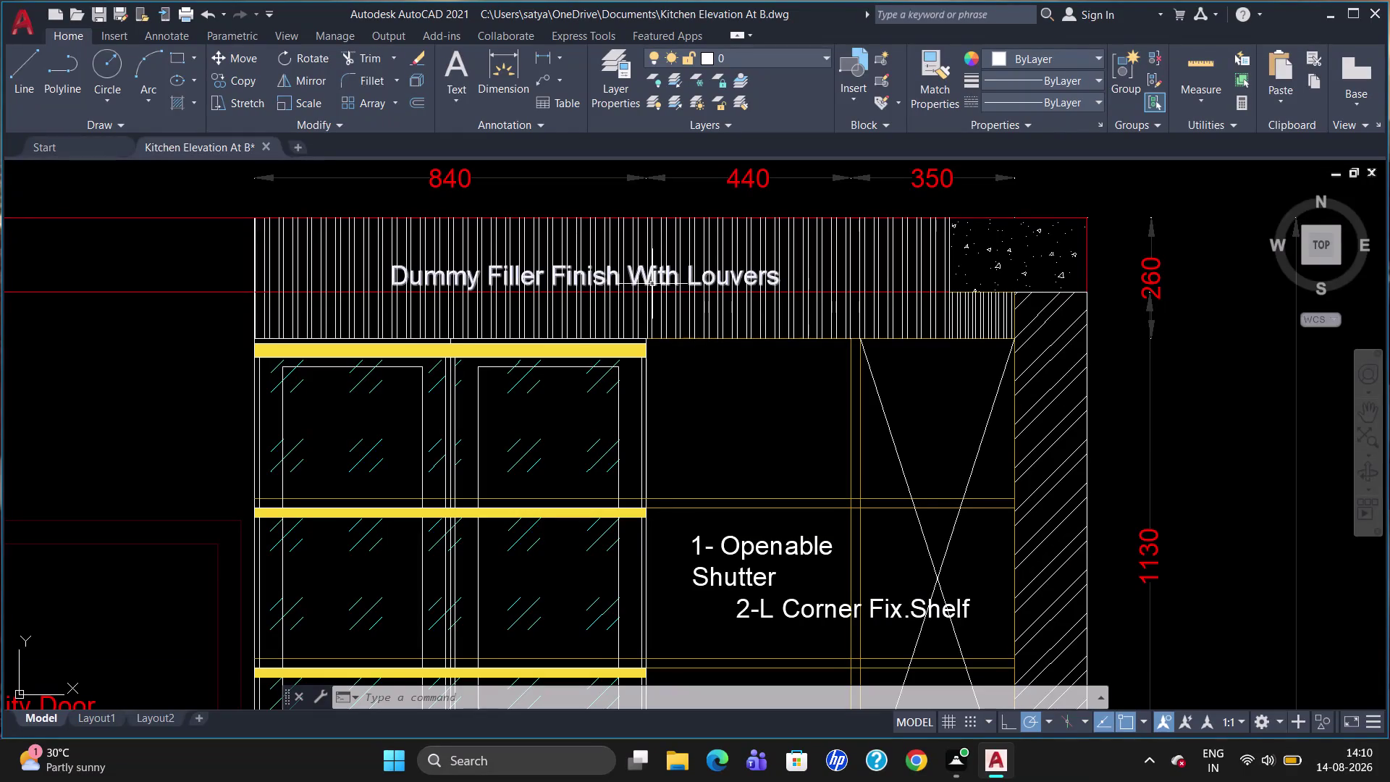
Open Properties for the 'Dummy Filler Finish With Louvers' label and enable its background mask.
click(651, 281)
right_click(650, 282)
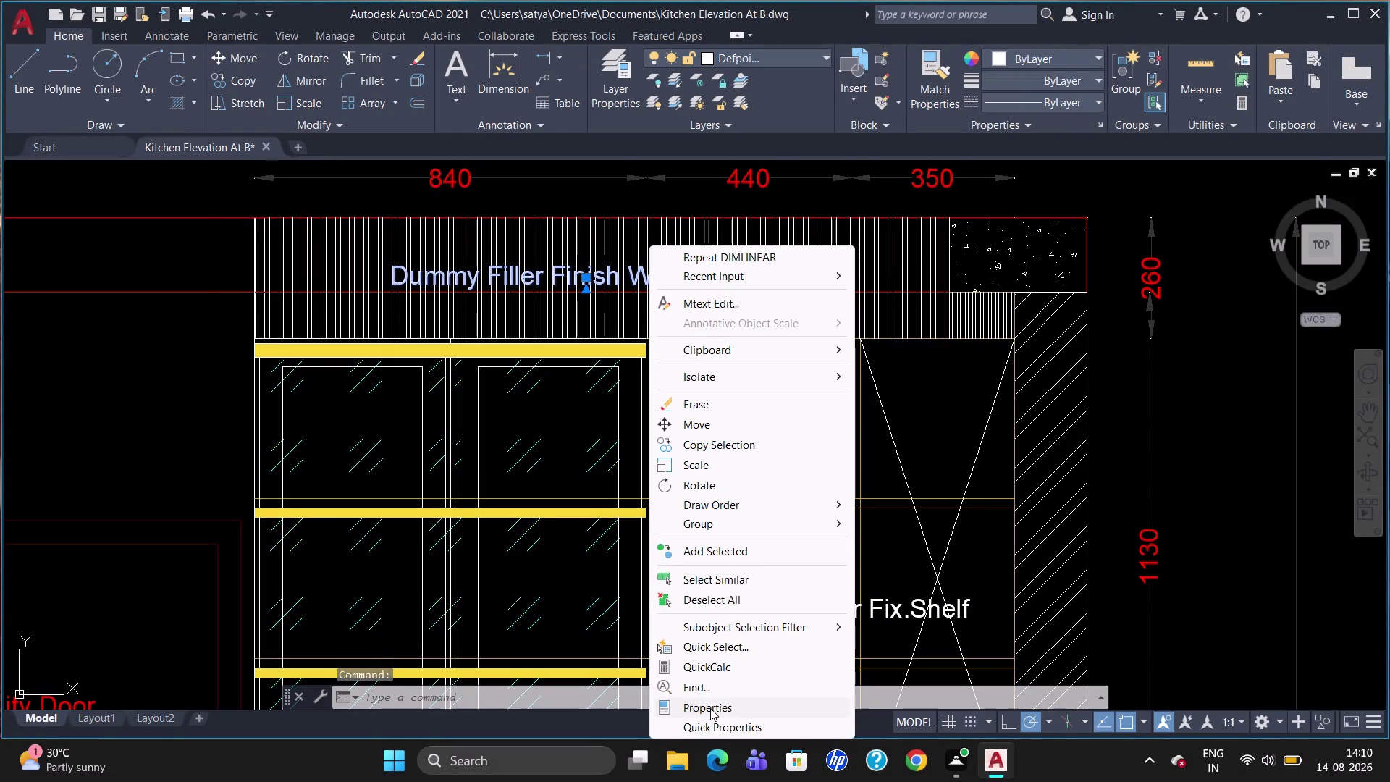
click(710, 708)
scroll(down, 3)
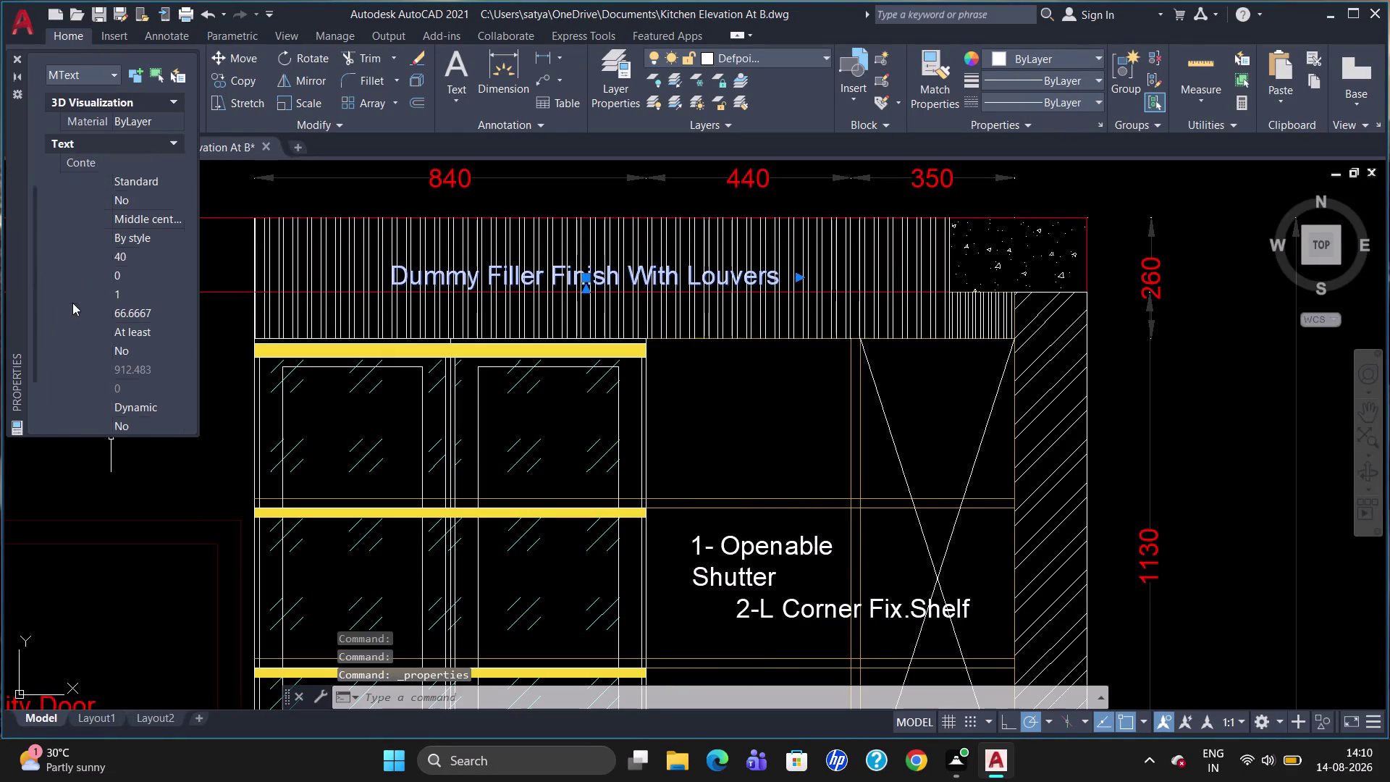
scroll(down, 3)
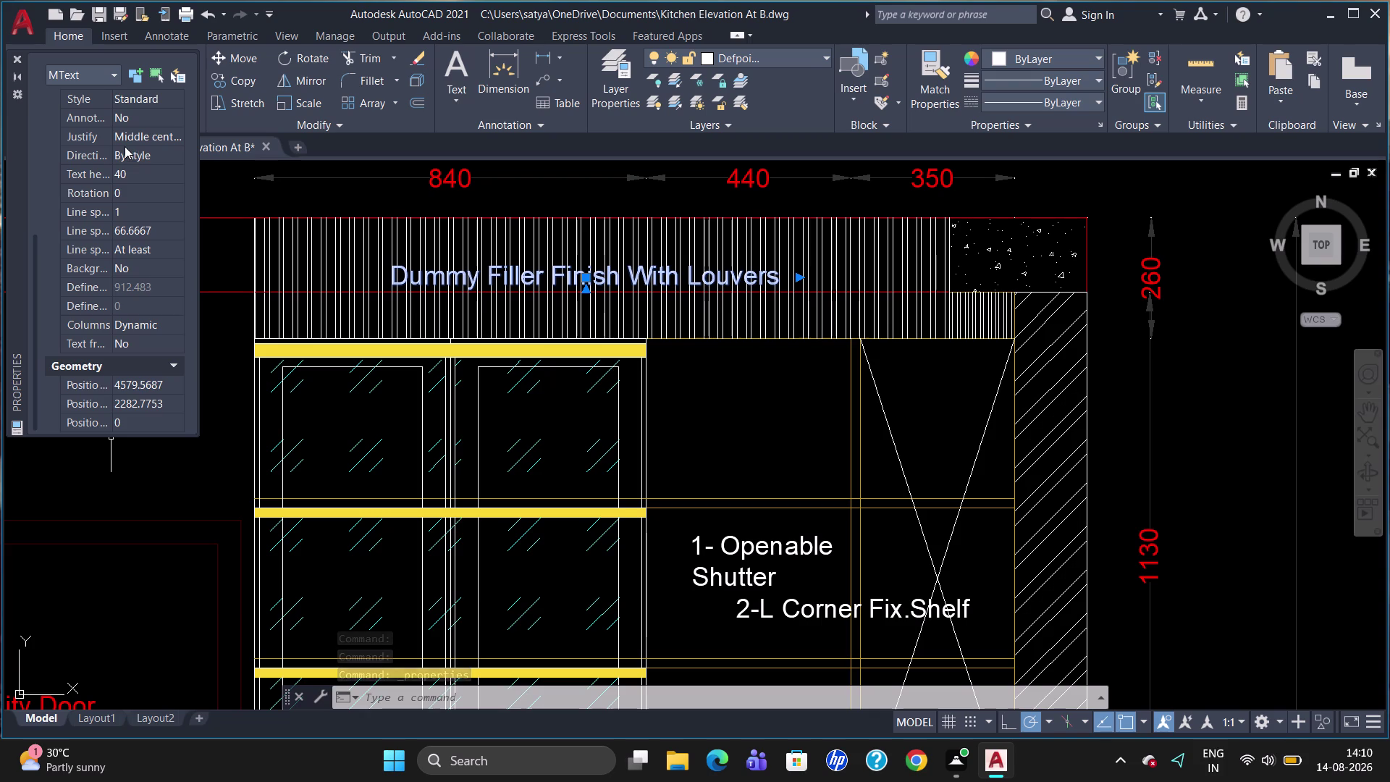
click(151, 265)
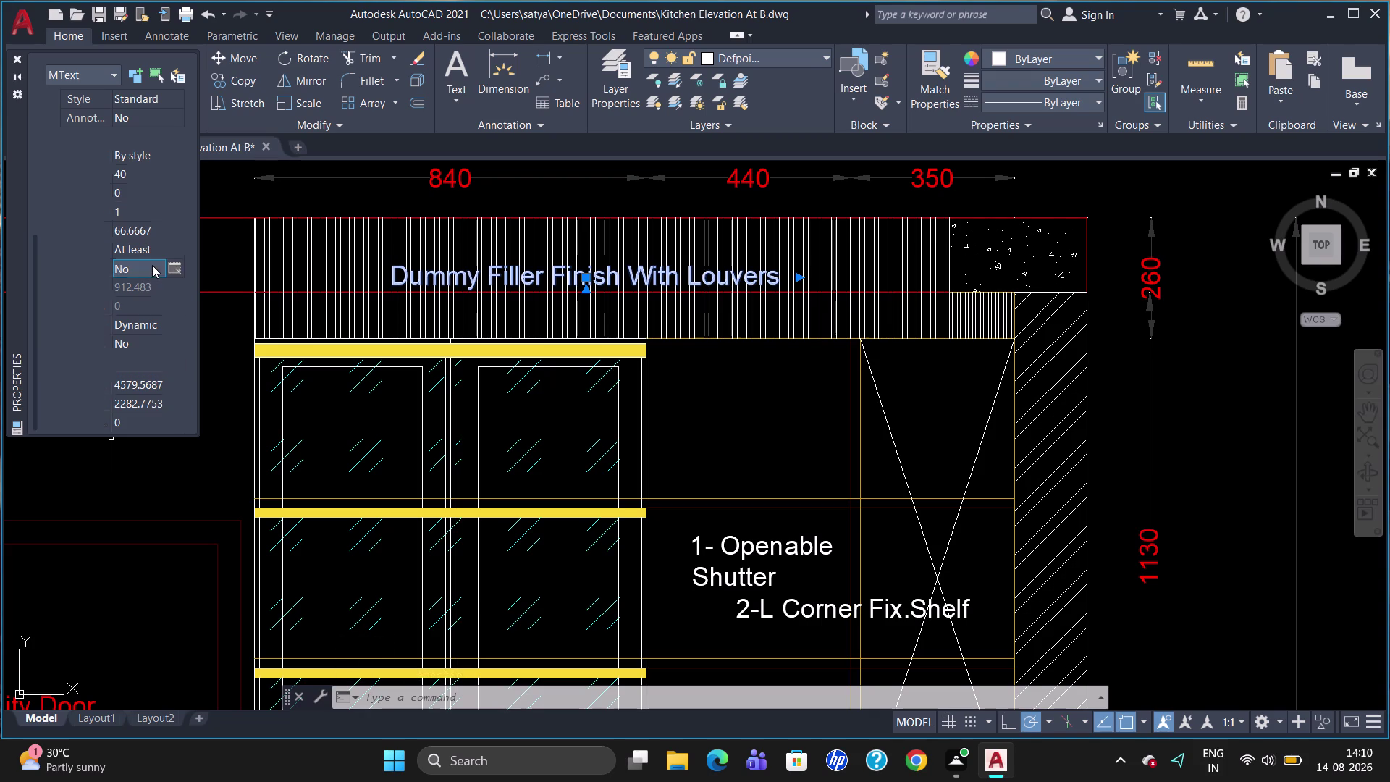
click(173, 267)
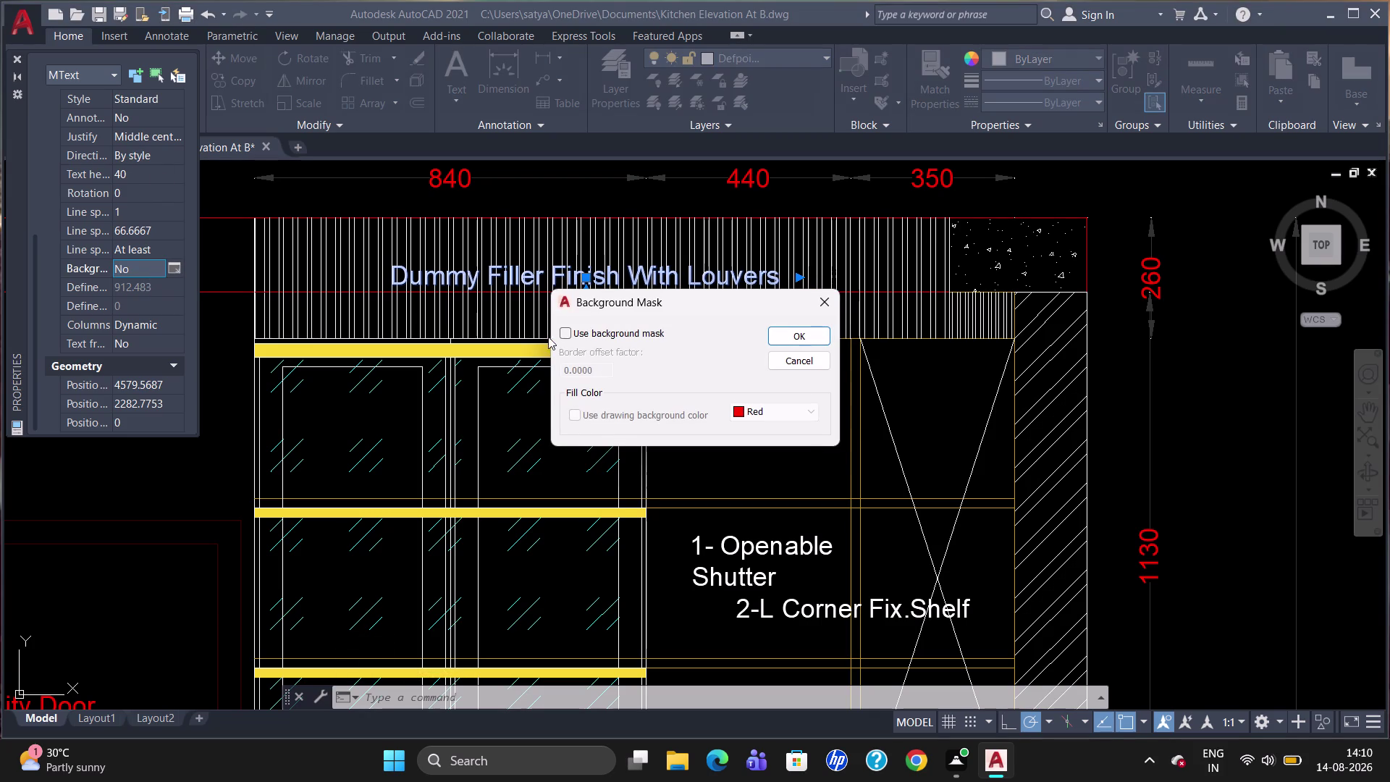
click(568, 339)
click(586, 395)
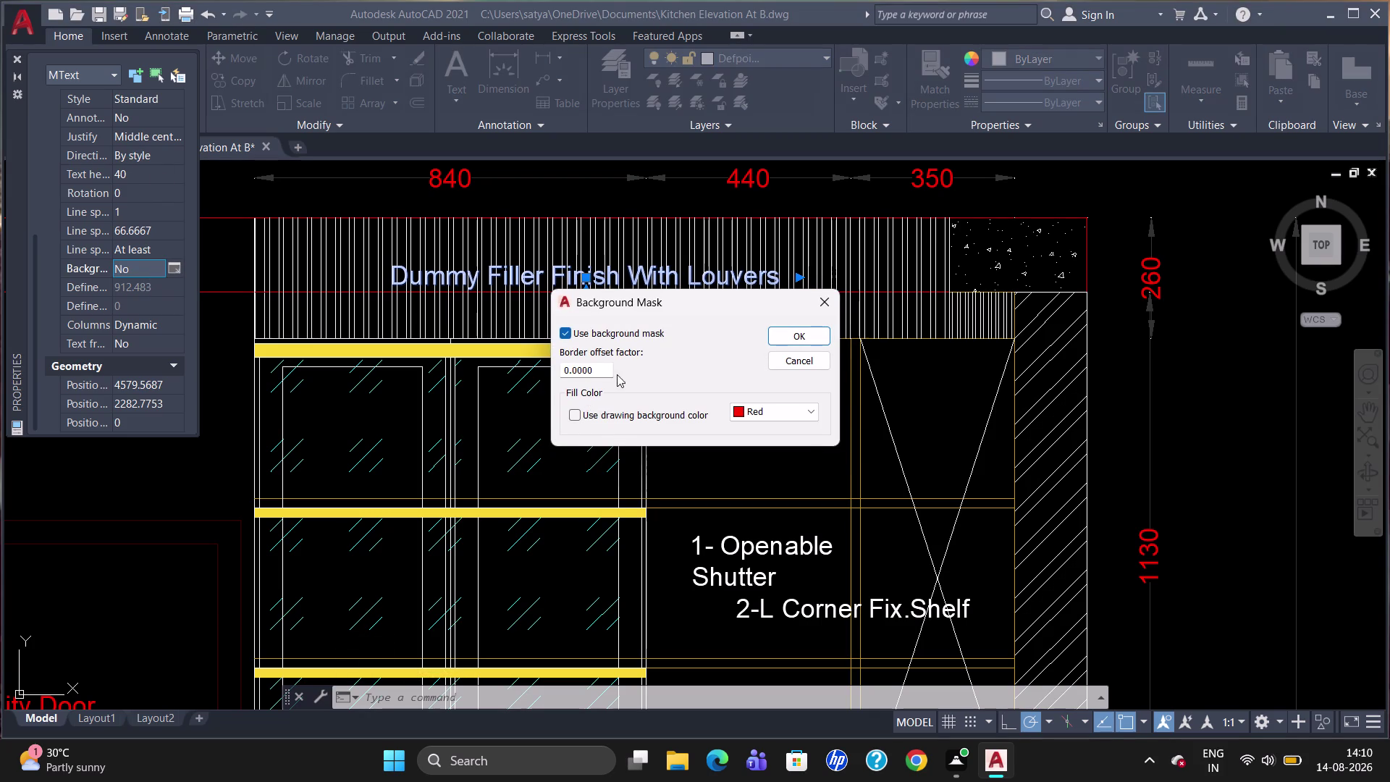
click(799, 338)
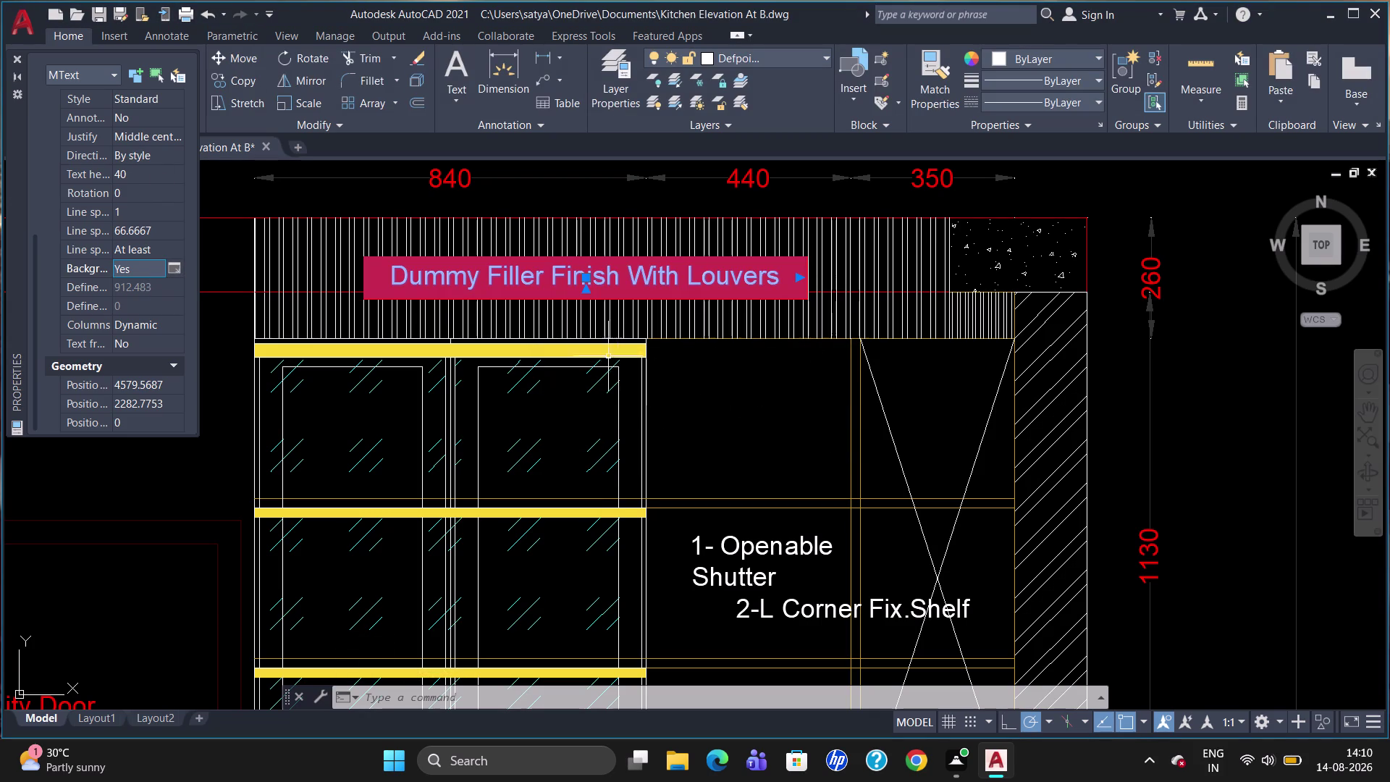
Set the mask border offset to 1.5 with White fill, apply it, and deselect.
click(177, 267)
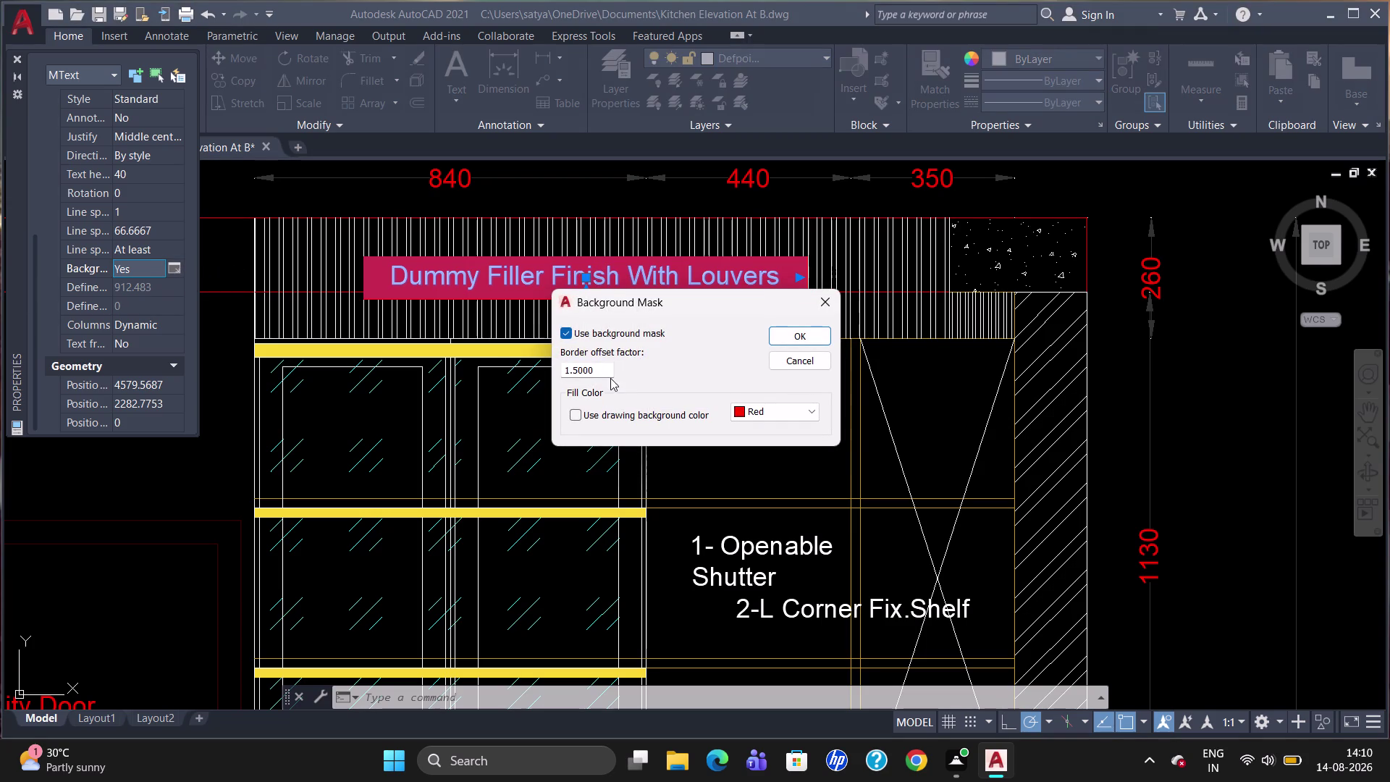
click(810, 409)
click(760, 514)
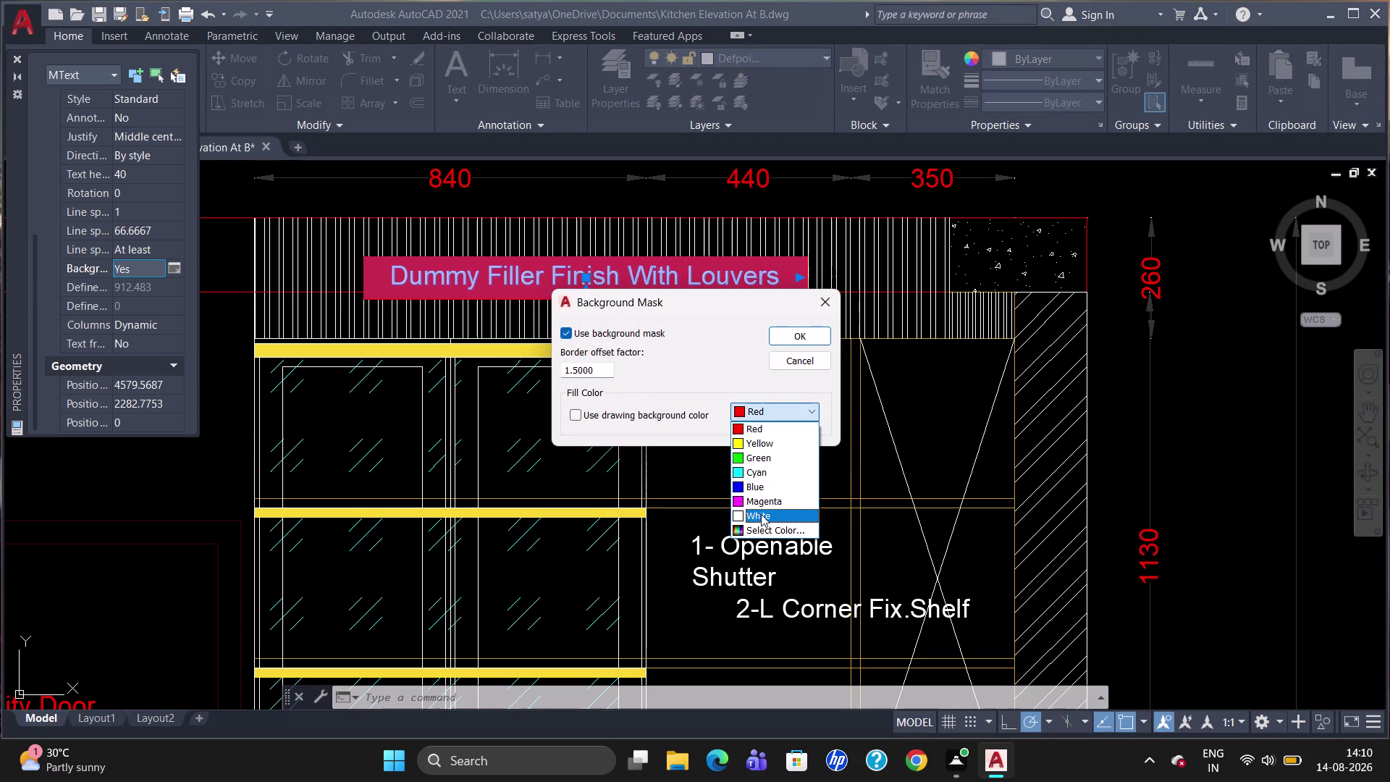
click(798, 336)
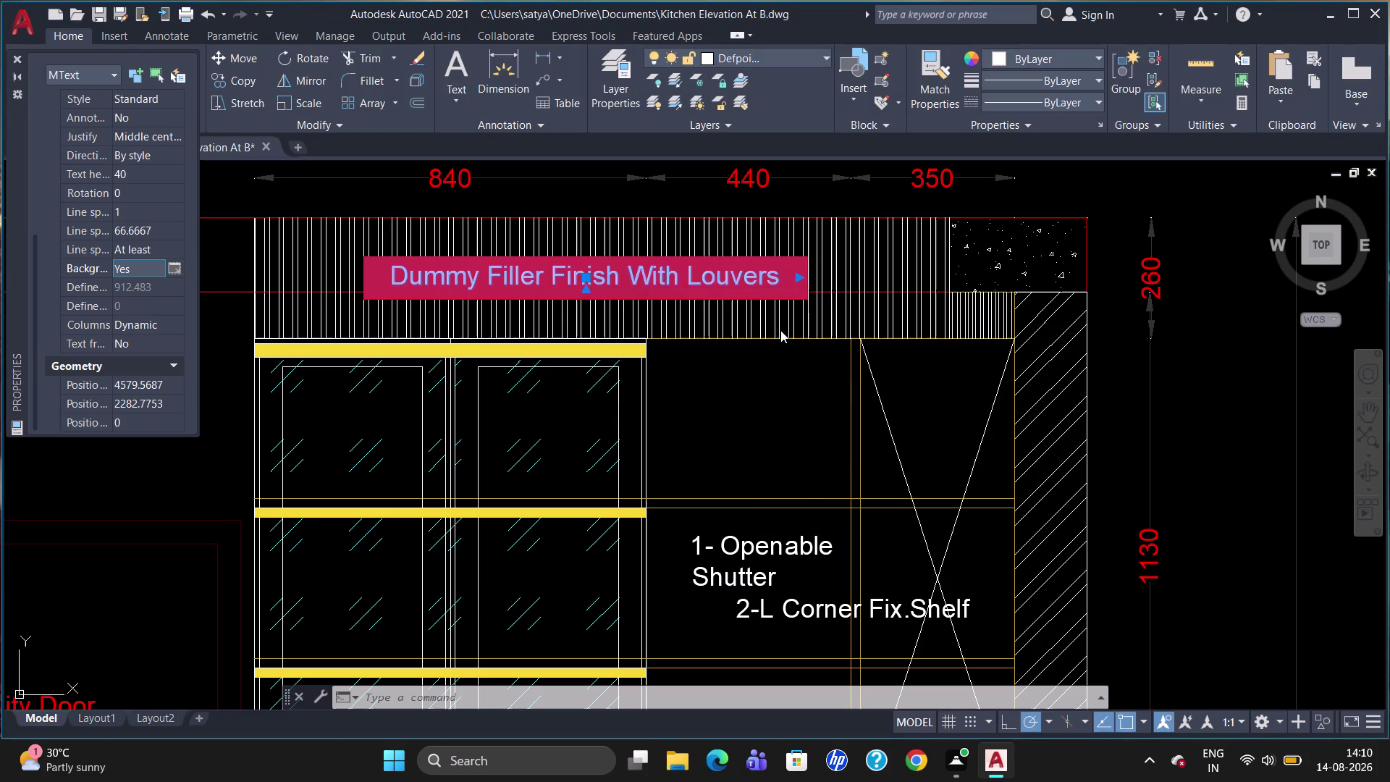
click(14, 55)
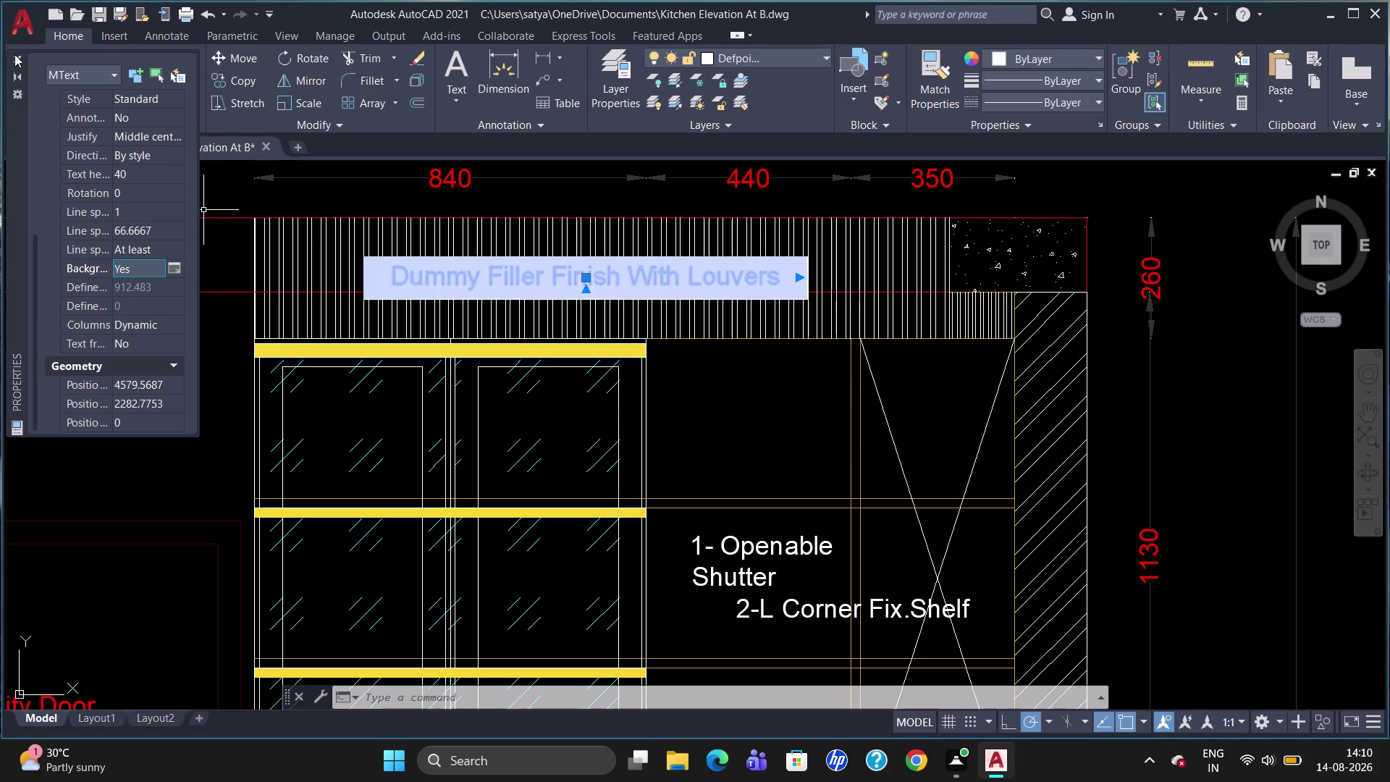
key(Escape)
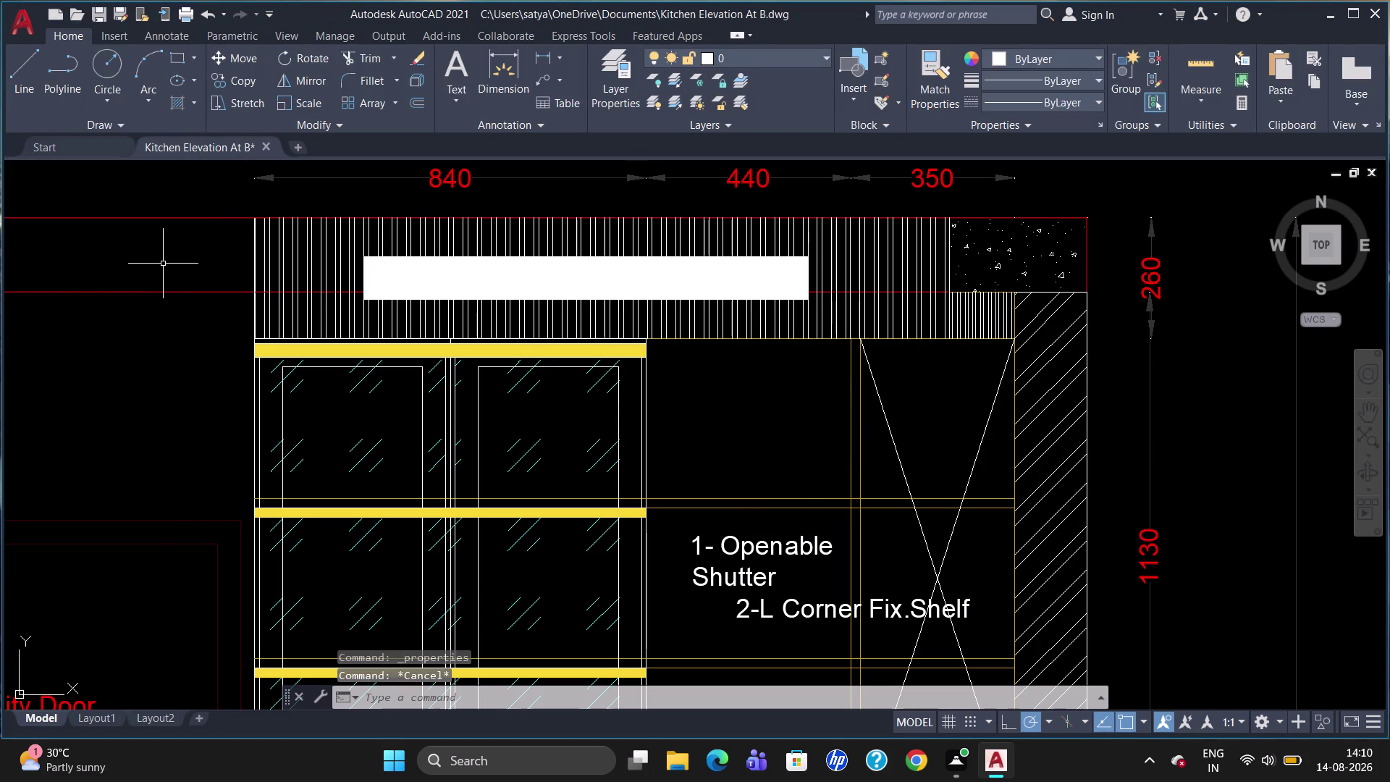
Reselect the masked label, view its properties, and open its text for editing.
scroll(up, 3)
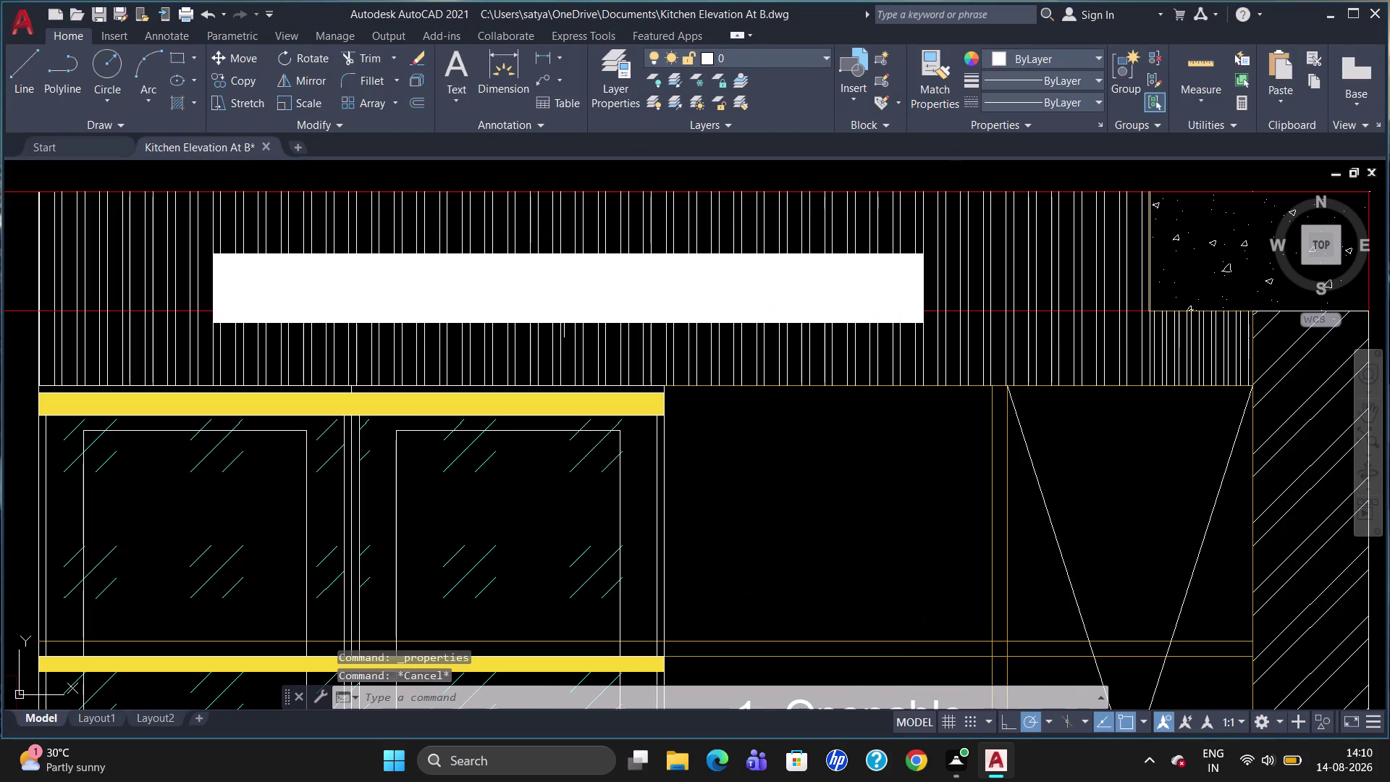
click(566, 279)
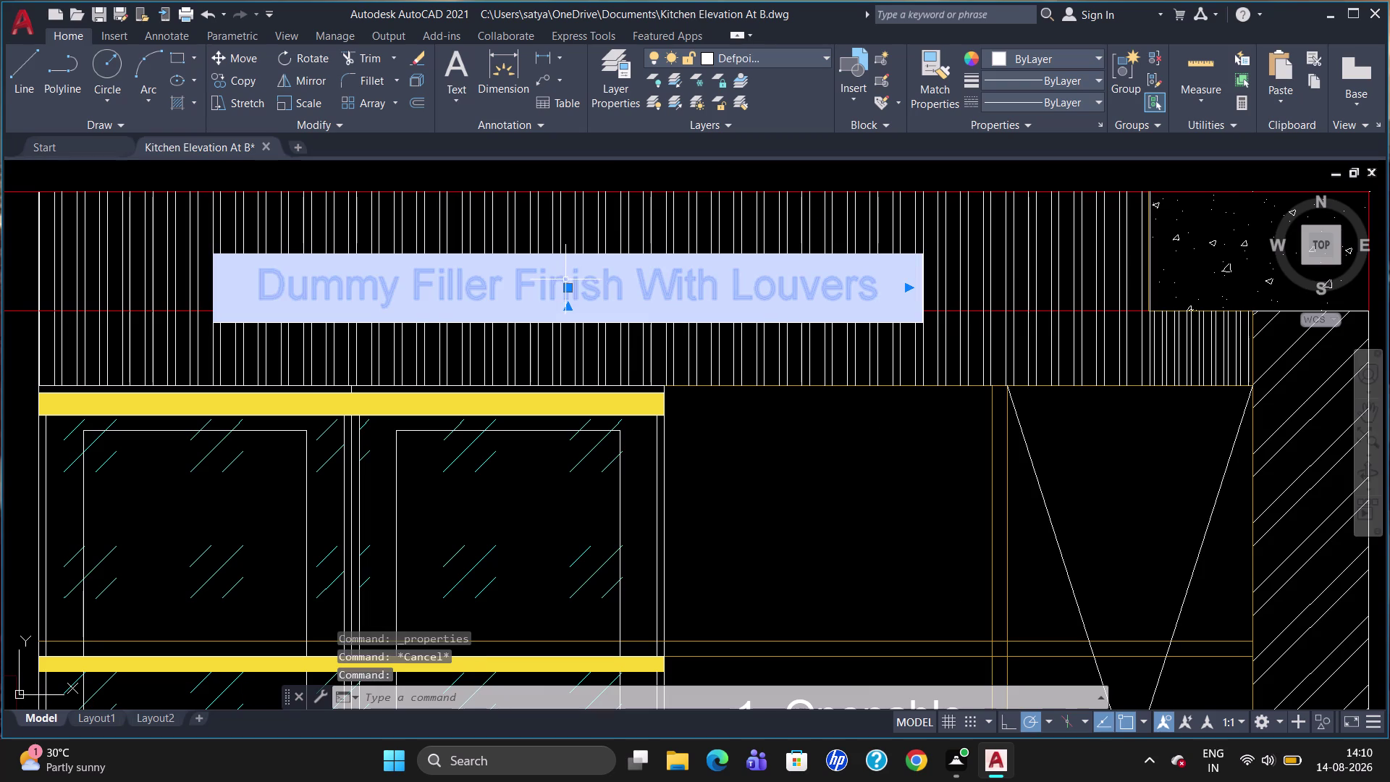
right_click(566, 280)
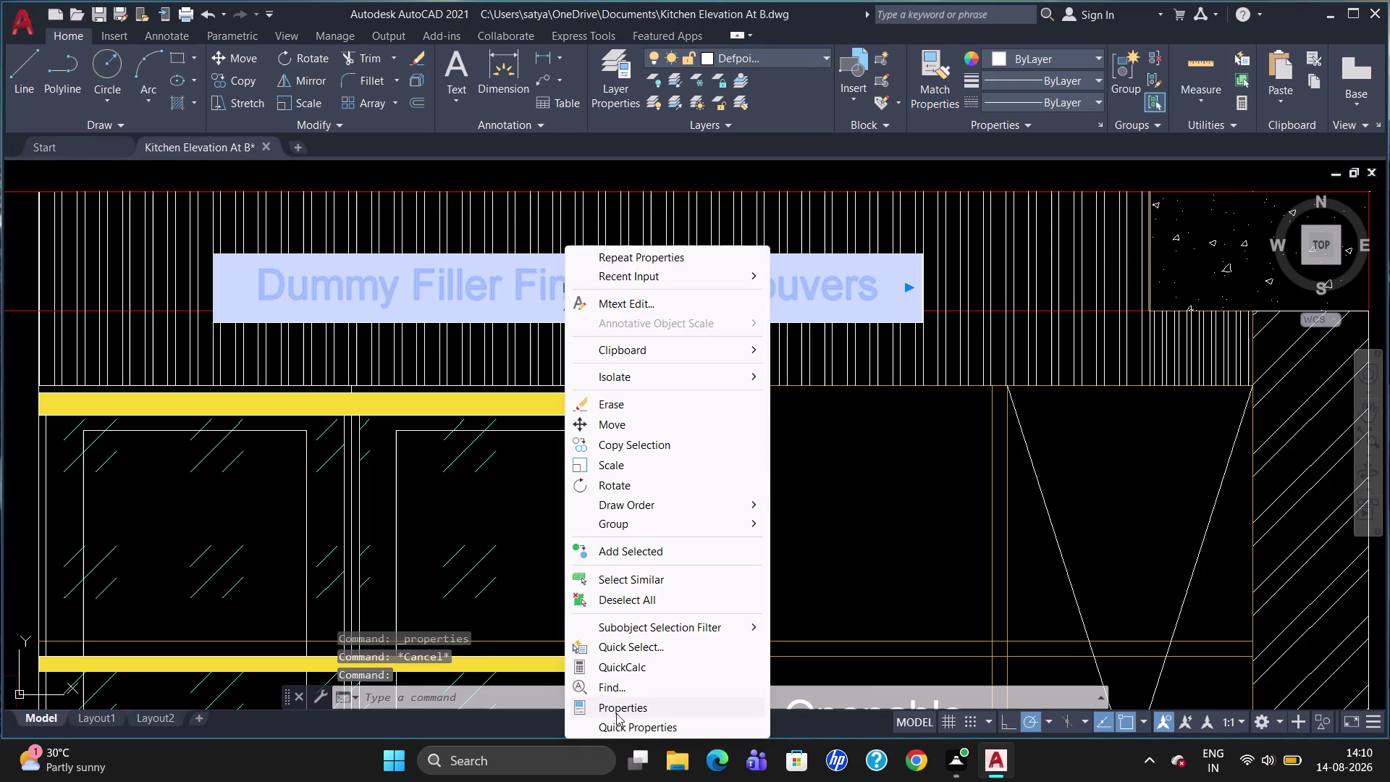
click(616, 713)
scroll(down, 3)
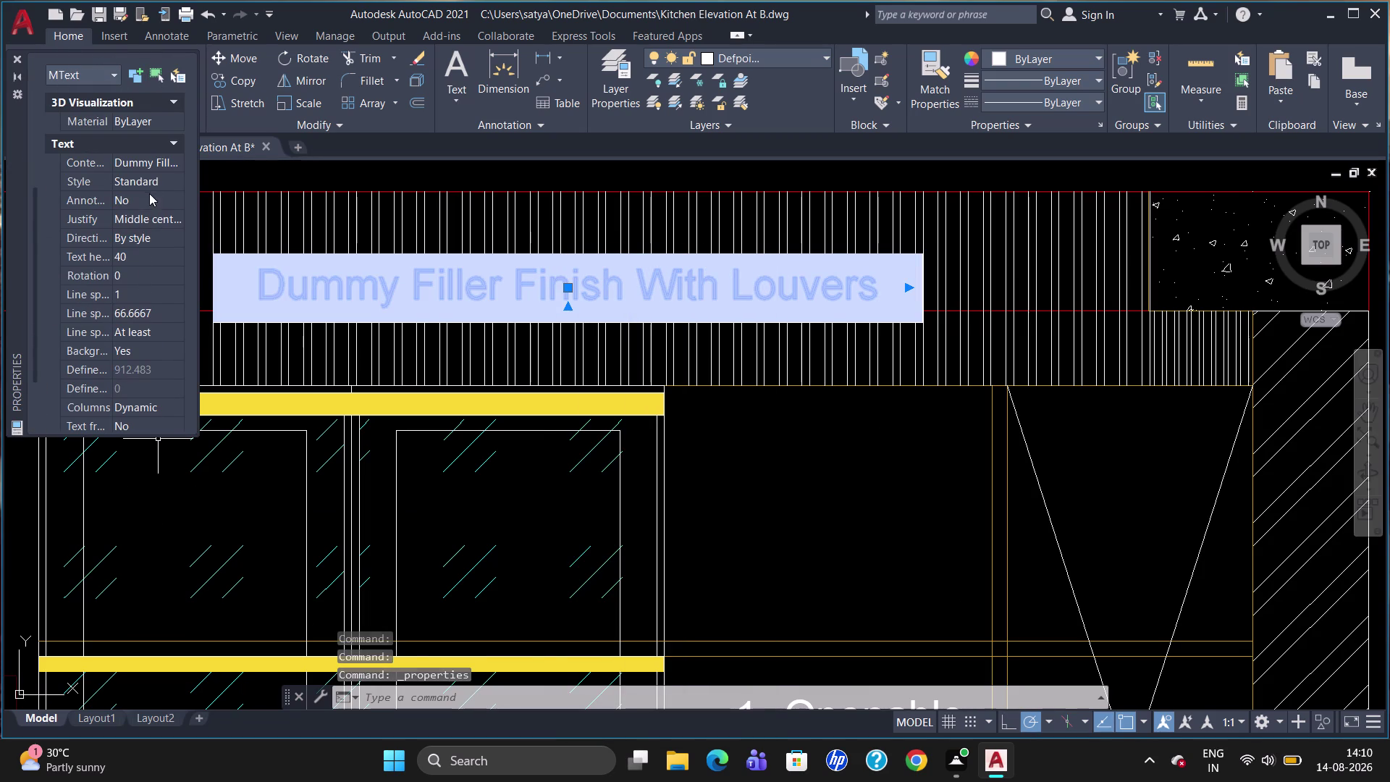
scroll(down, 3)
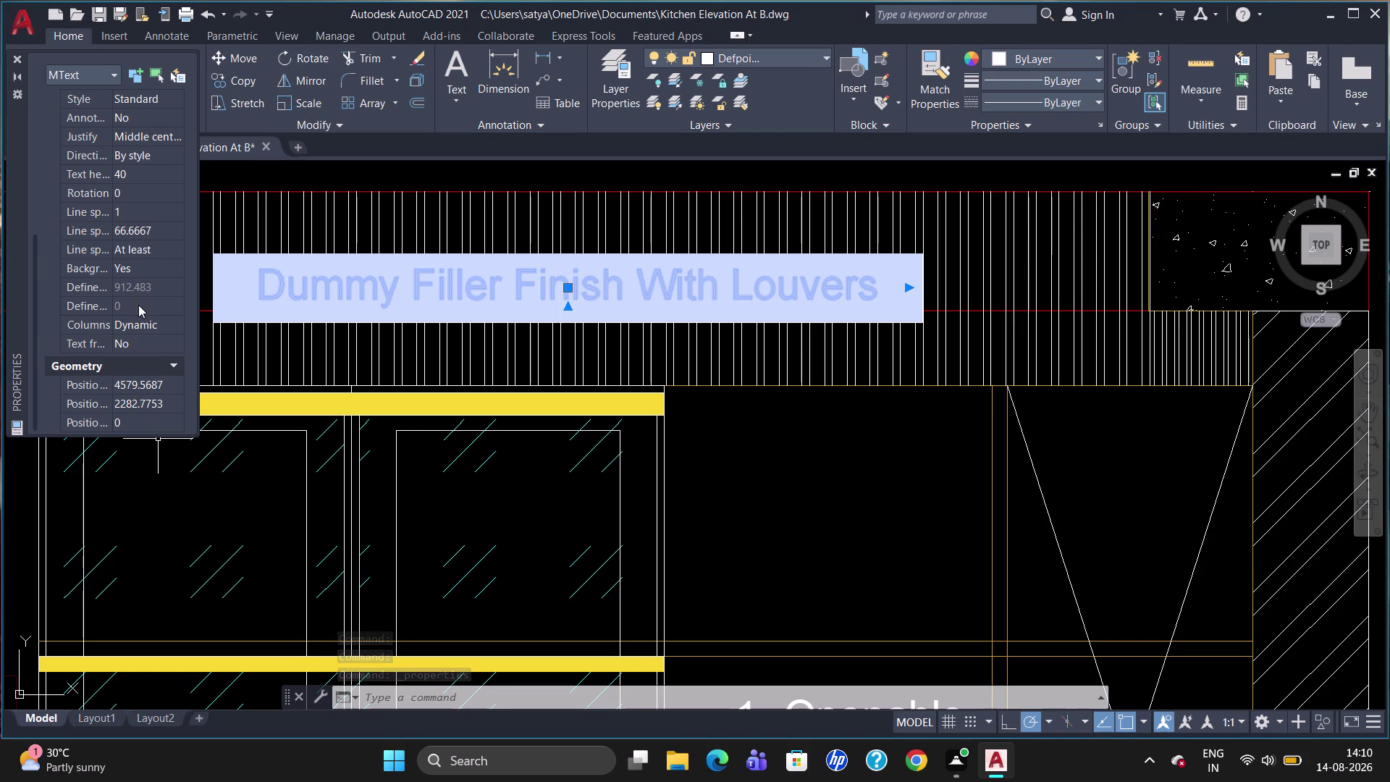
scroll(down, 3)
scroll(down, 3)
scroll(up, 3)
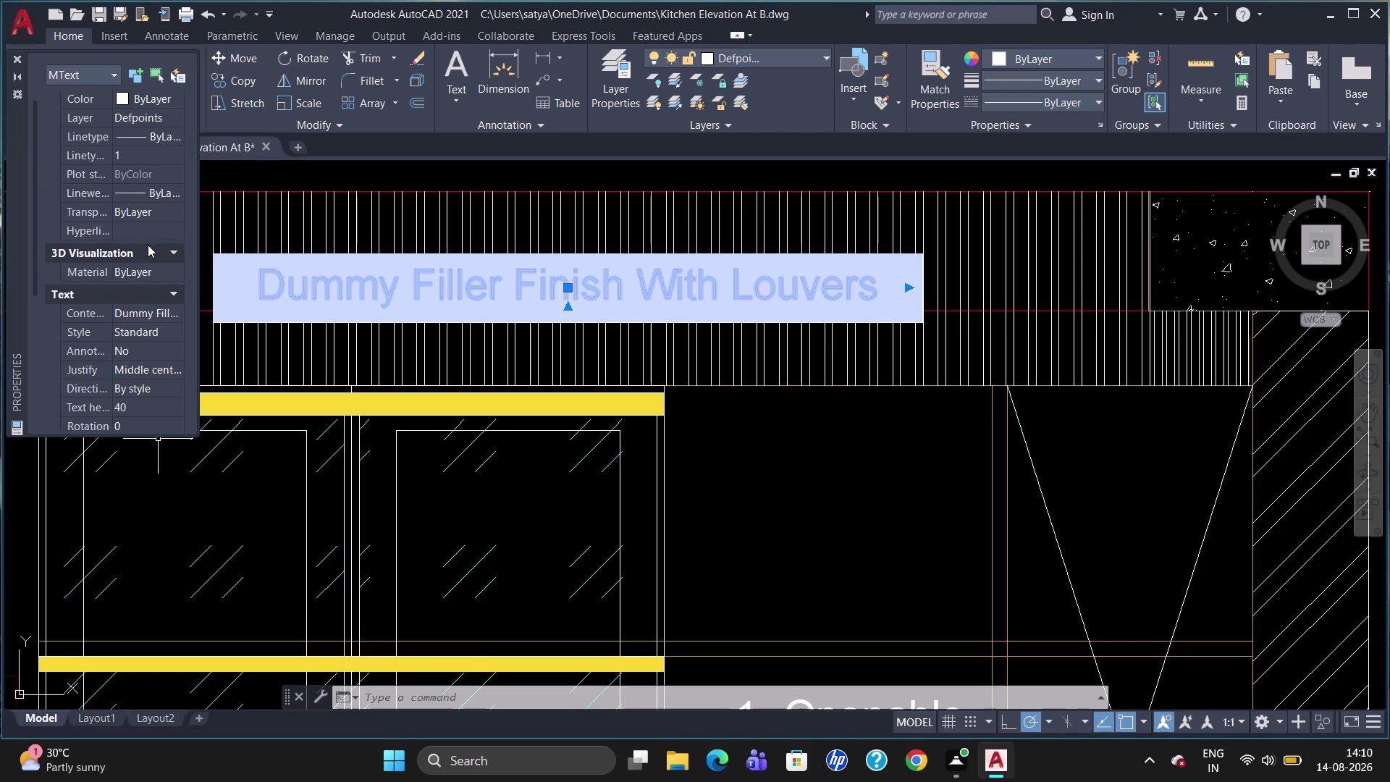
double_click(397, 297)
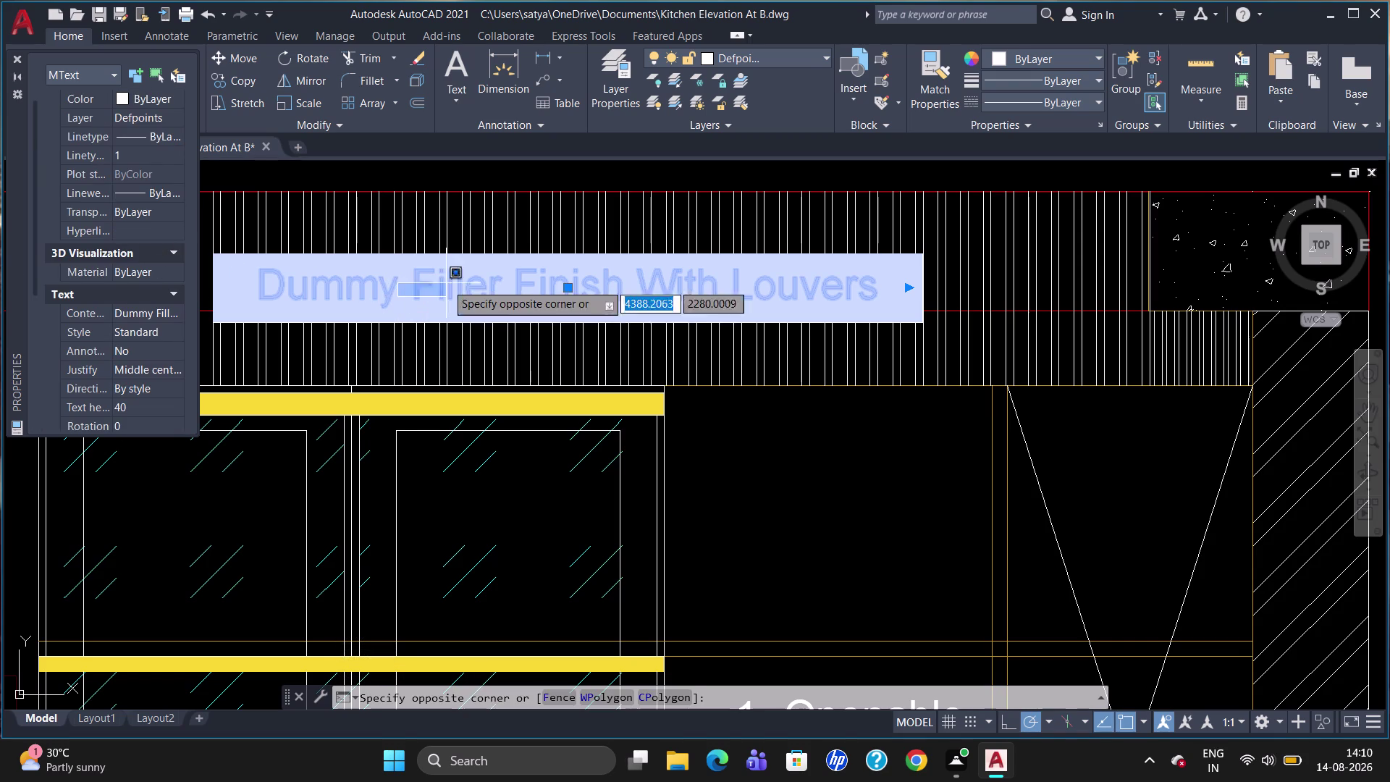
double_click(470, 272)
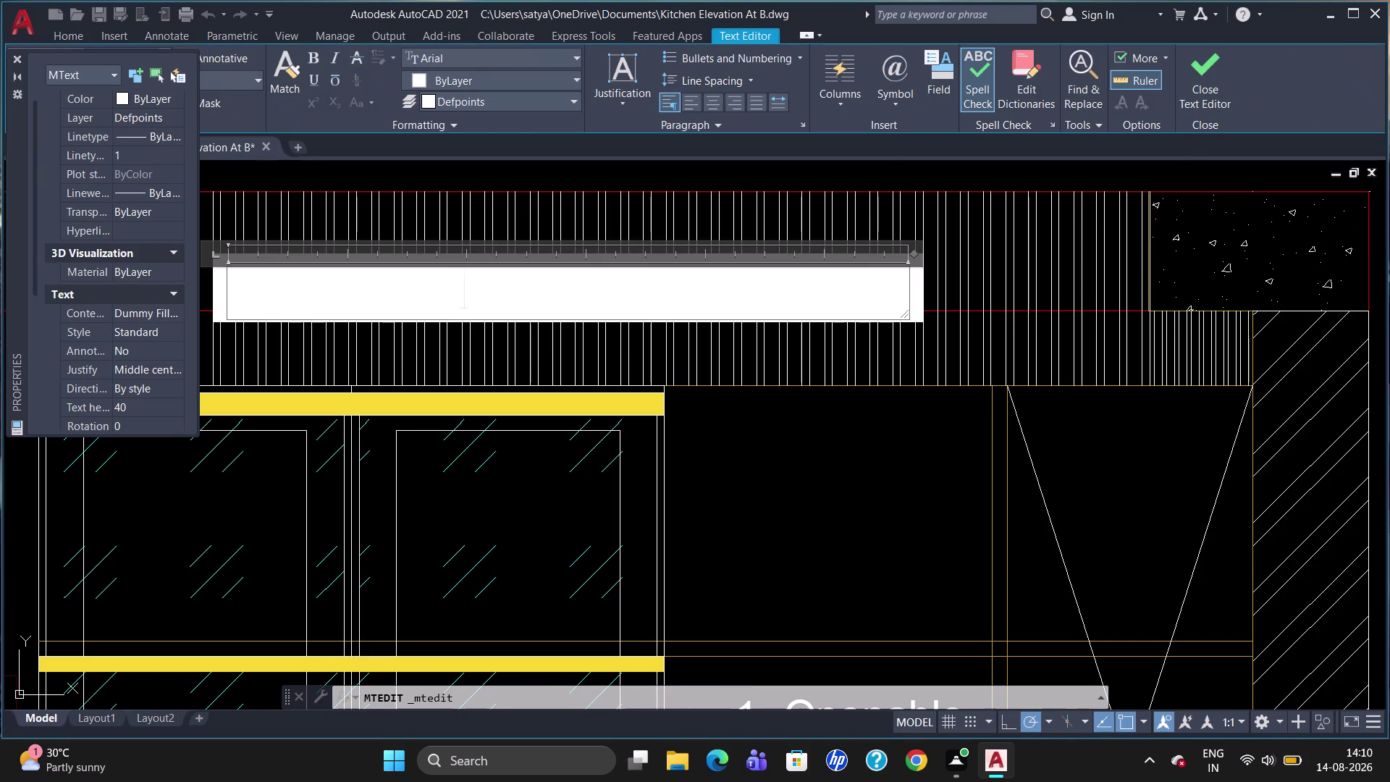
scroll(up, 3)
scroll(down, 3)
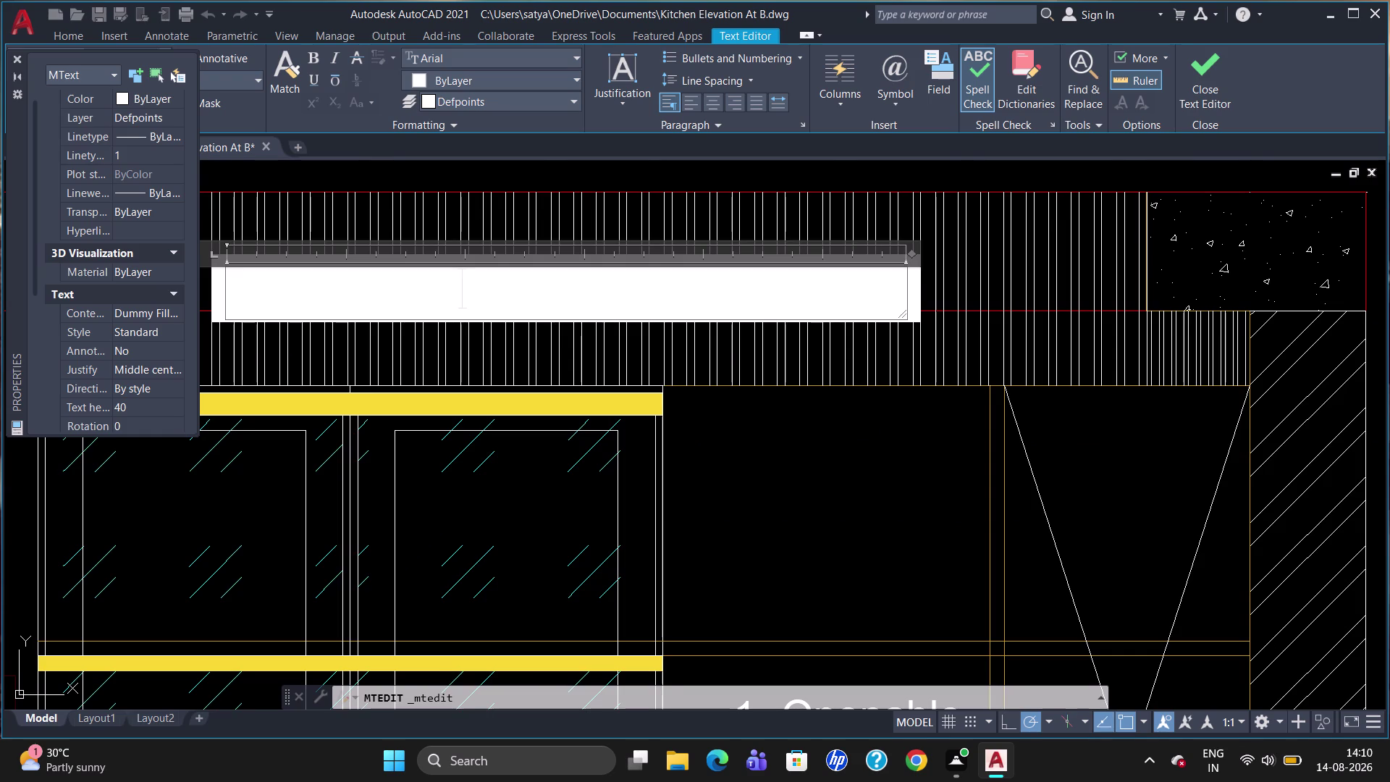
Exit text editing, close the Properties palette, and reselect the Dummy Filler label.
key(Escape)
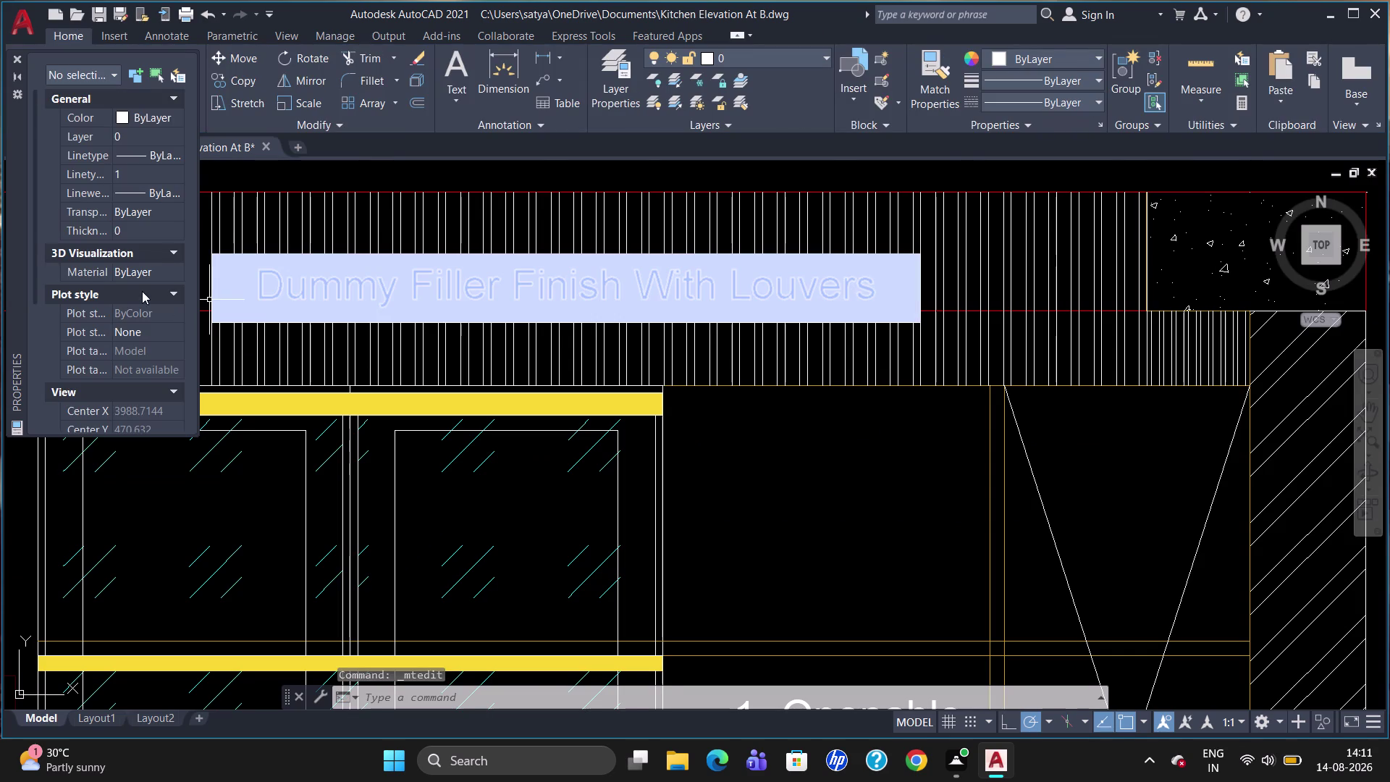
scroll(down, 3)
scroll(down, 3)
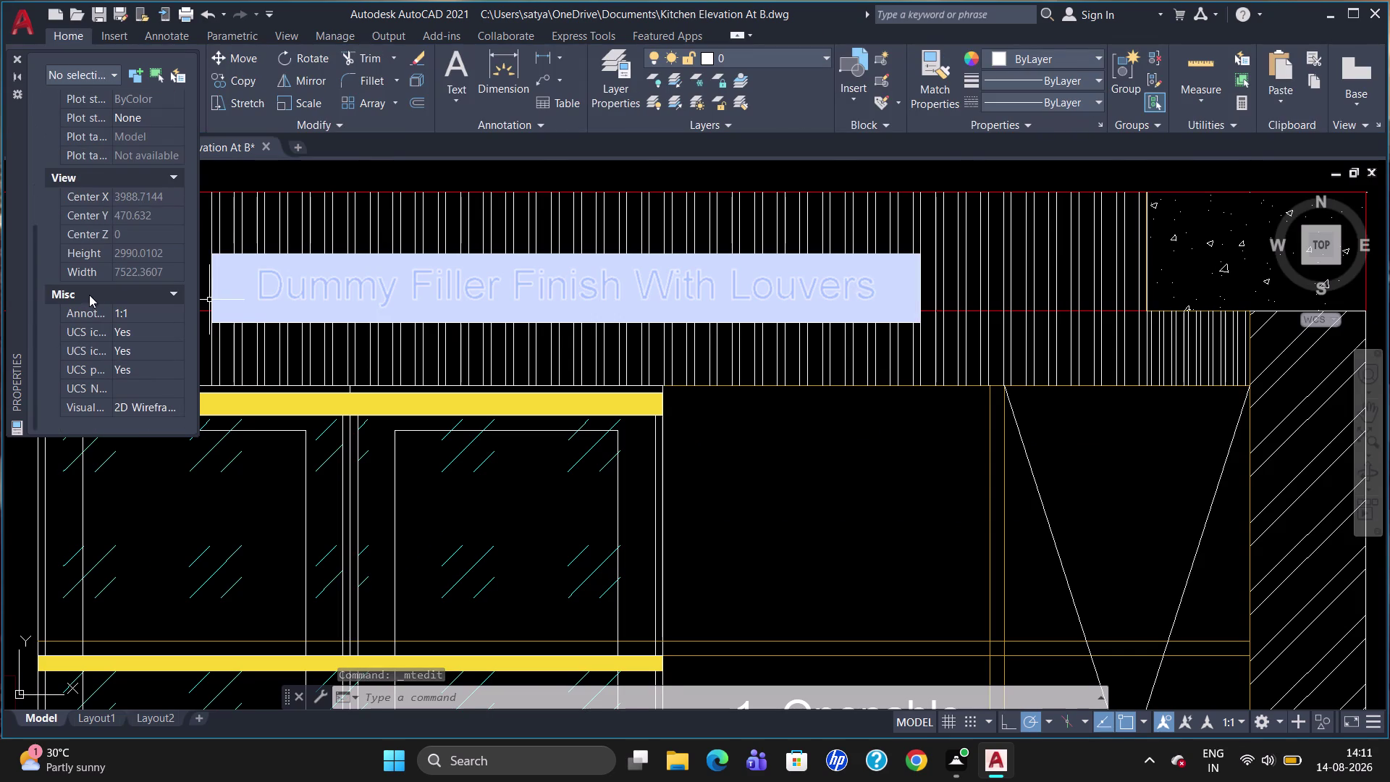
scroll(down, 3)
scroll(up, 3)
scroll(up, 3)
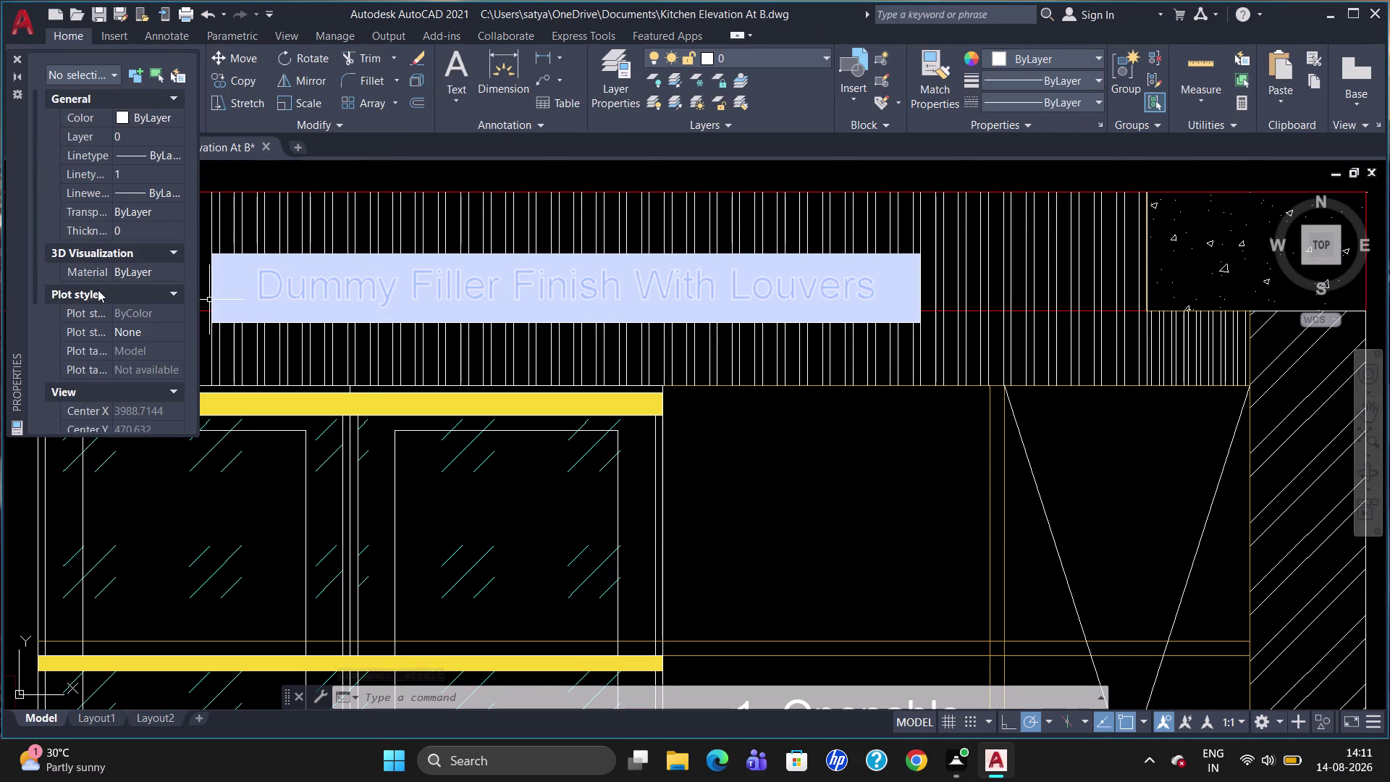
scroll(up, 3)
scroll(up, 3)
key(Escape)
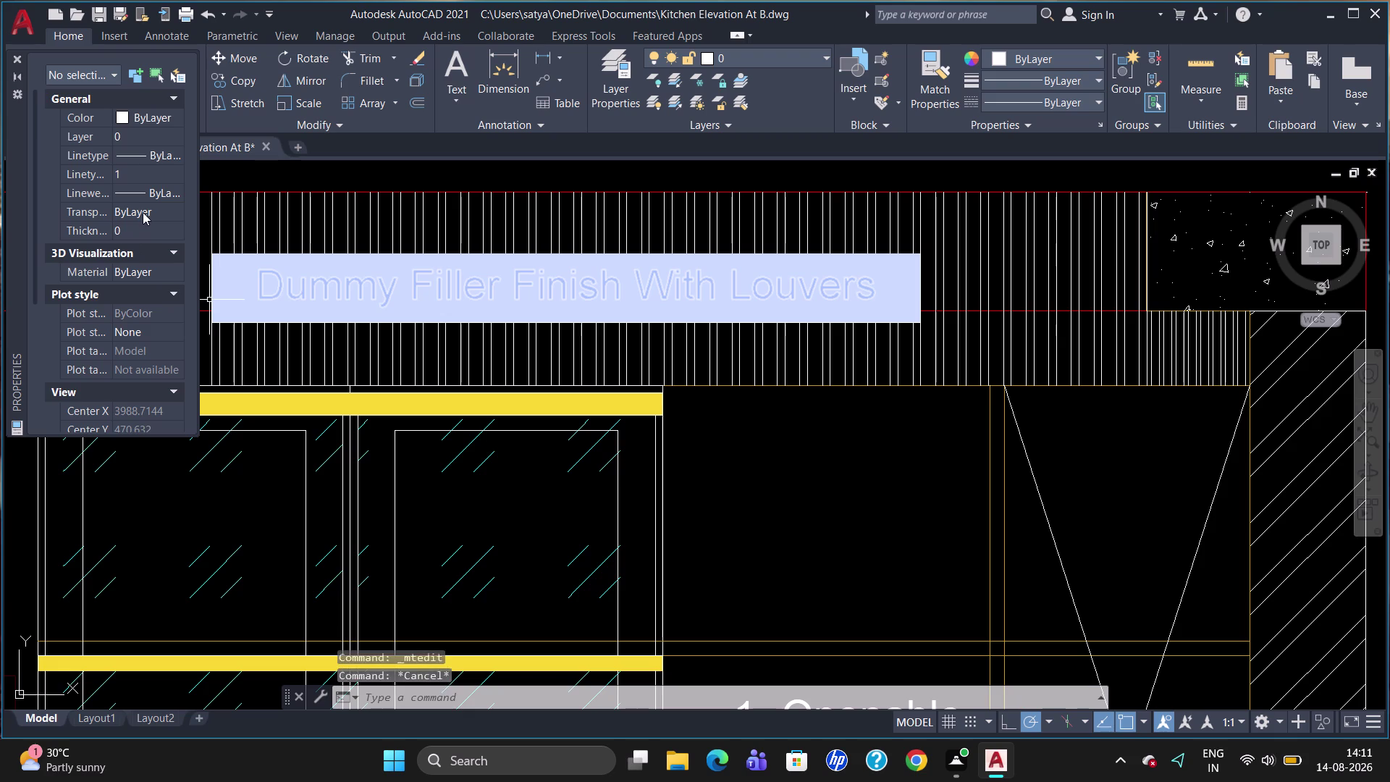
key(Escape)
click(12, 56)
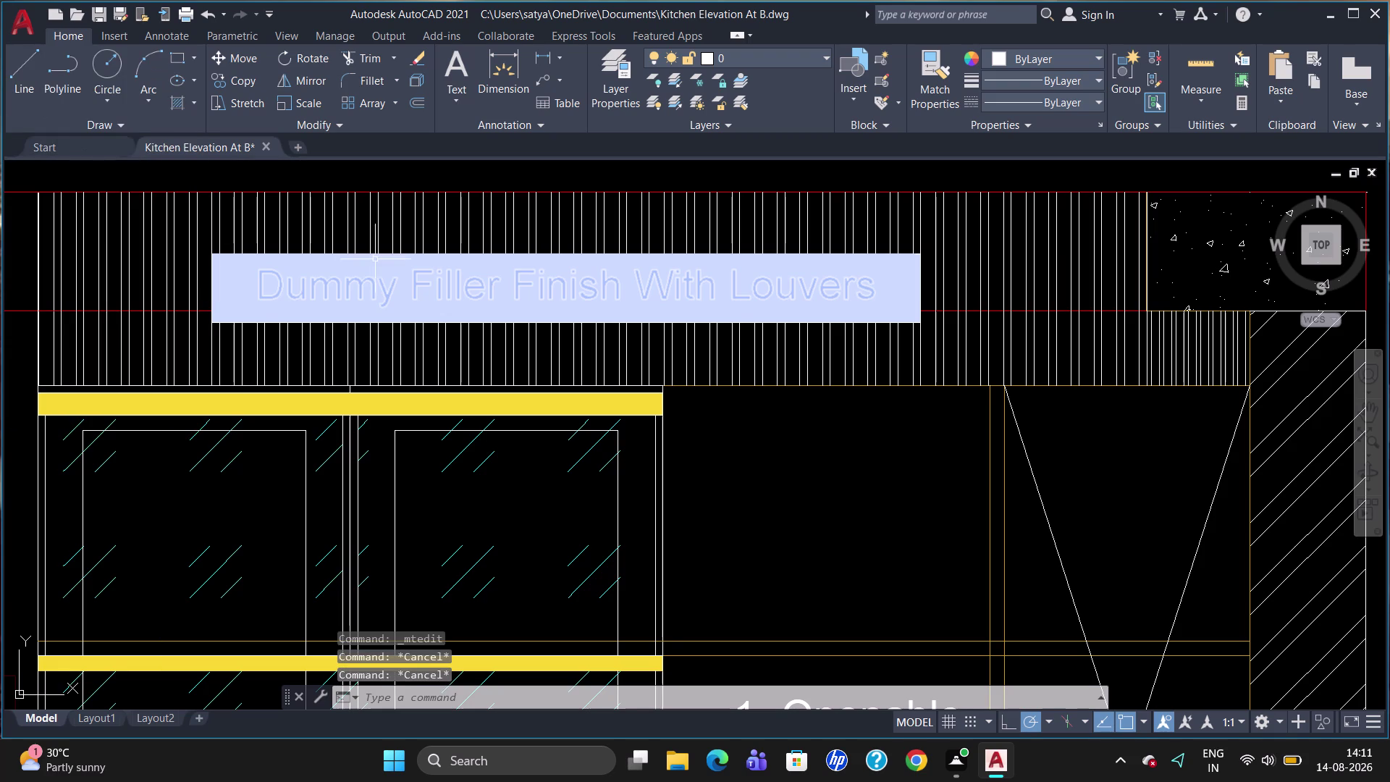
click(416, 294)
Show the Properties palette for the Dummy Filler Finish With Louvers label.
right_click(416, 294)
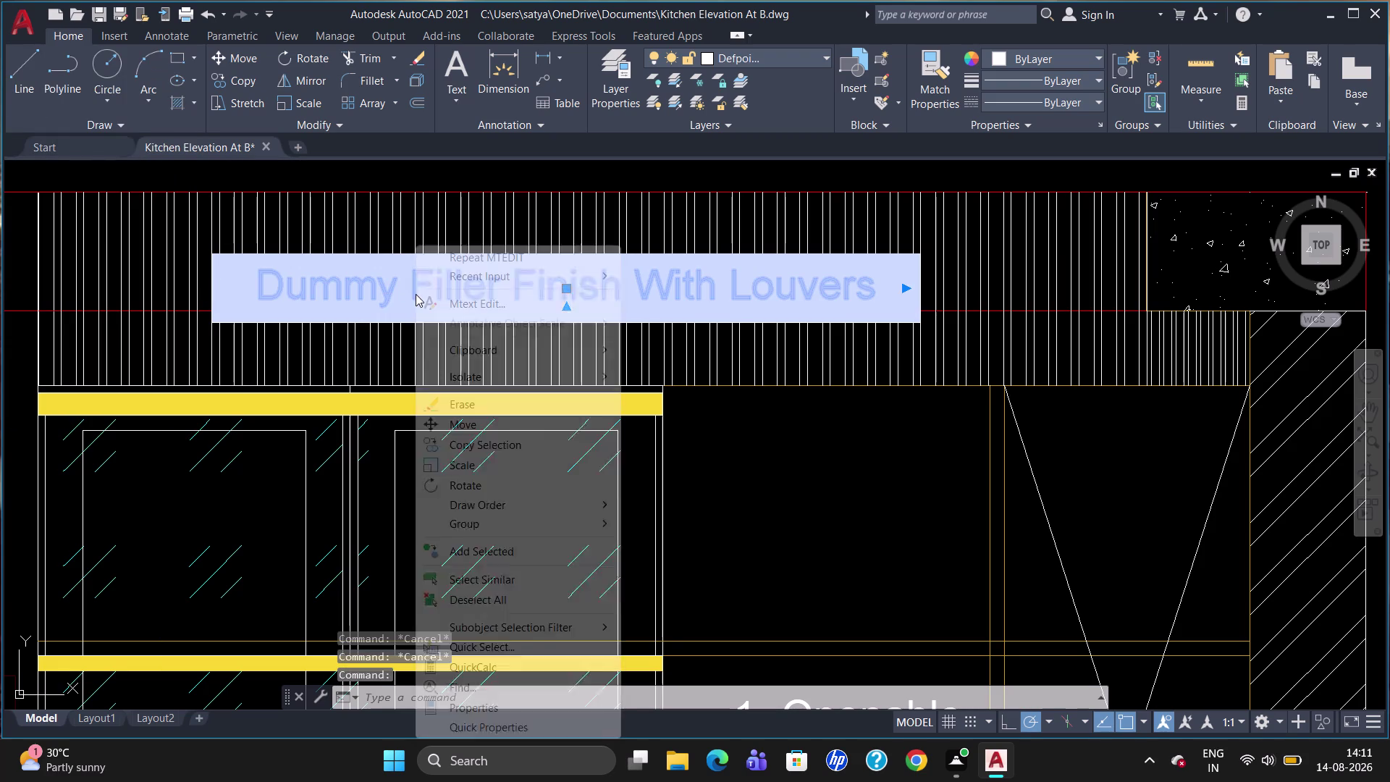
click(465, 712)
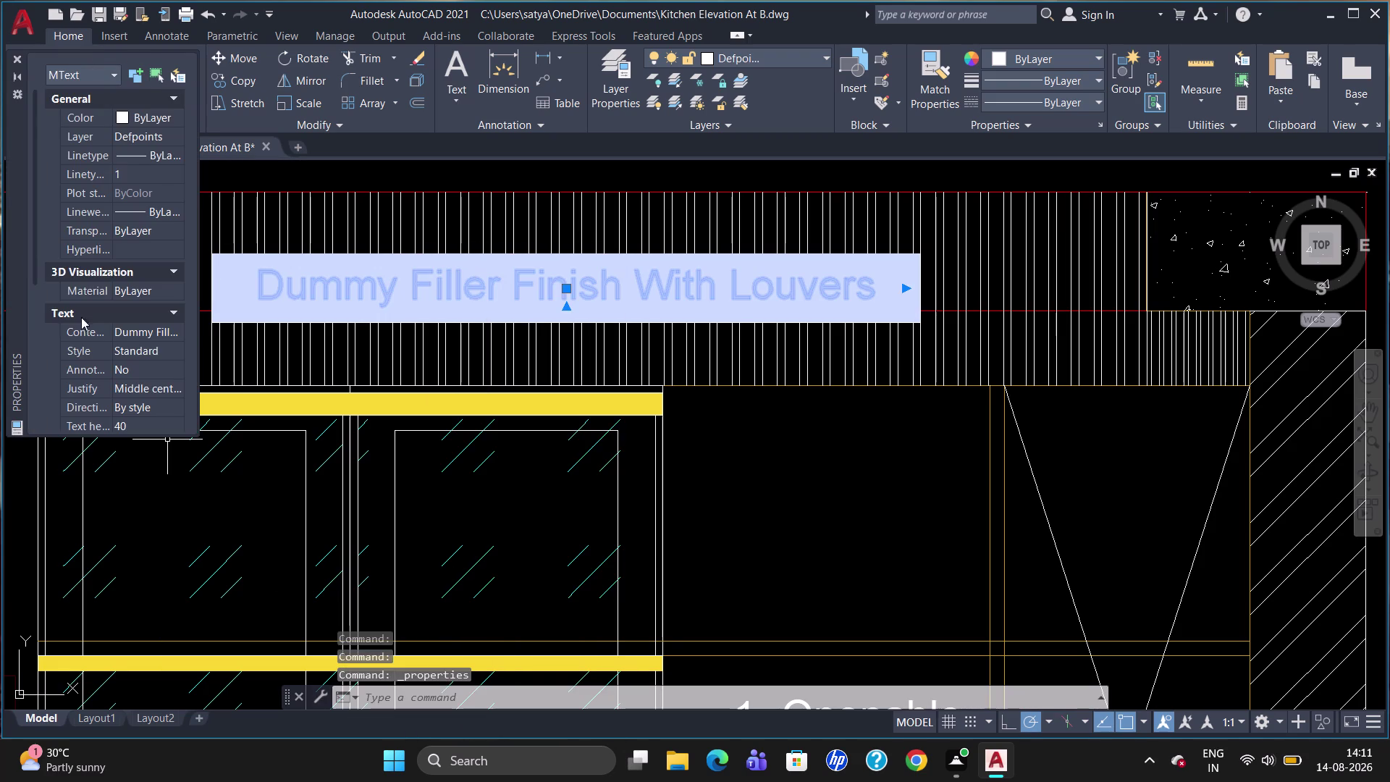
scroll(down, 3)
scroll(up, 3)
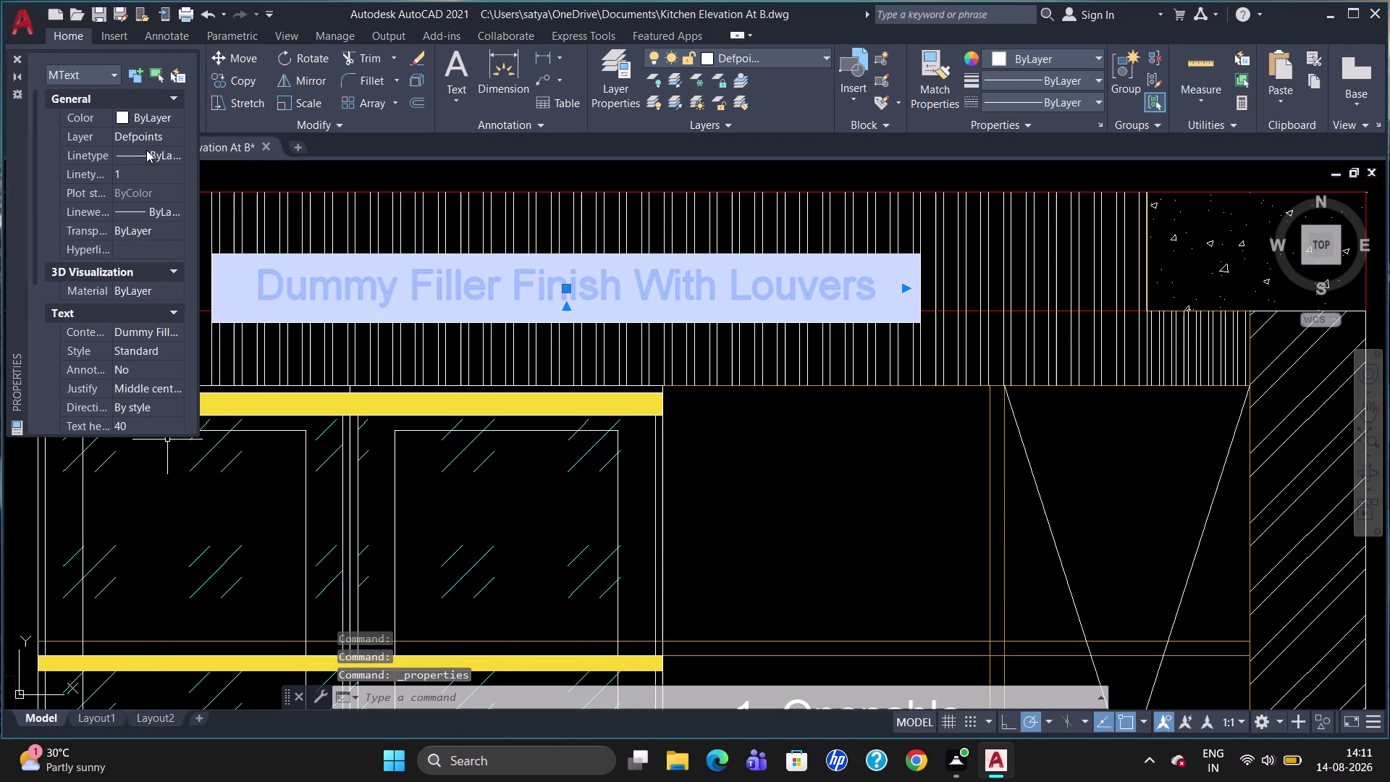
scroll(up, 3)
scroll(up, 3)
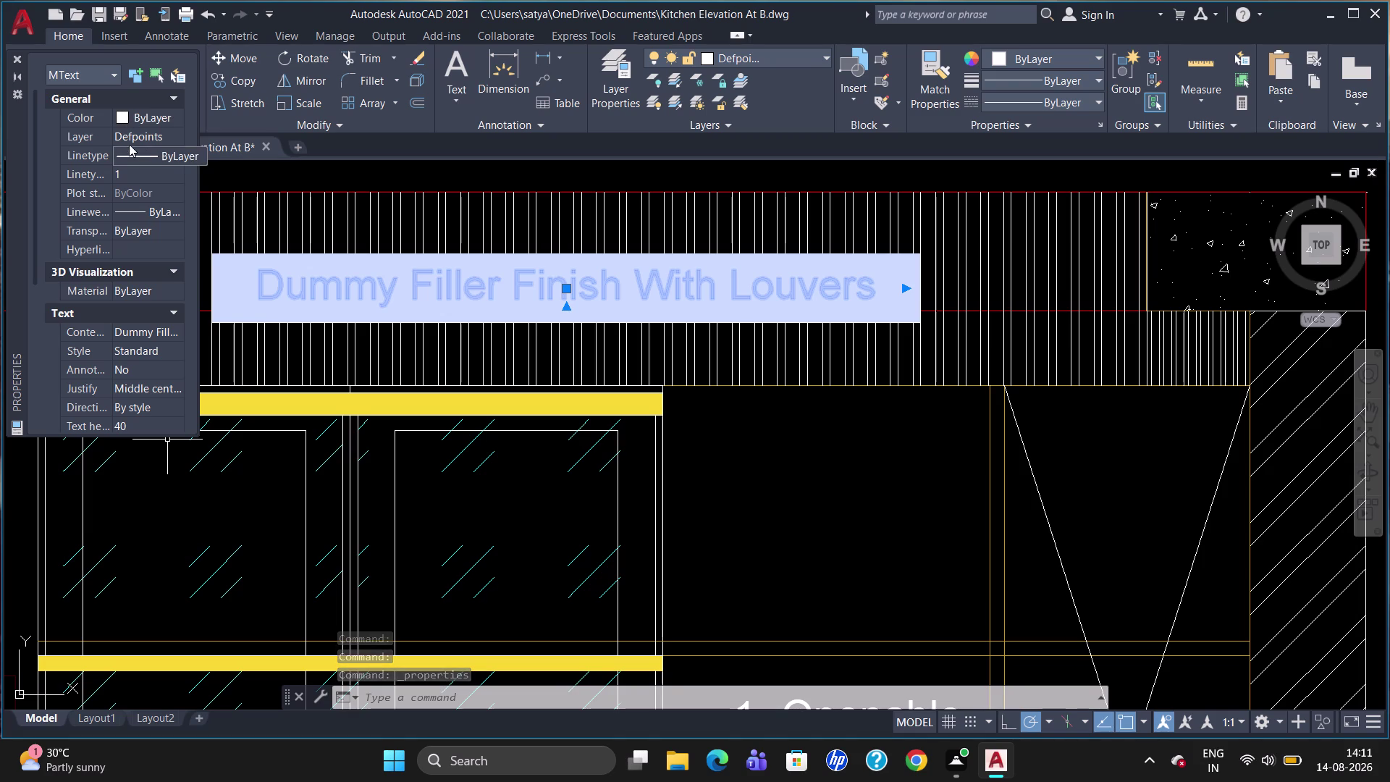
Change the label's colour to Red, then choose Select Color from the list.
click(122, 117)
click(170, 115)
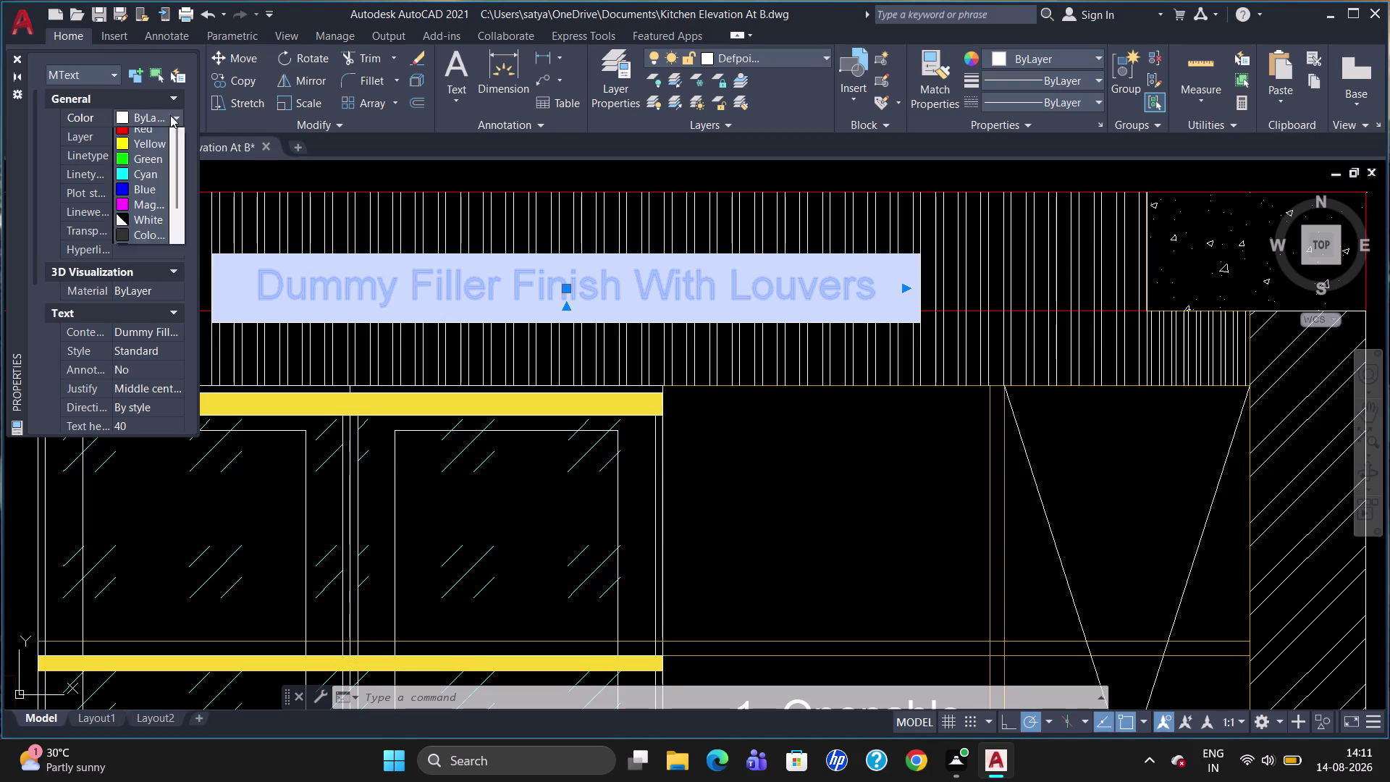
click(150, 162)
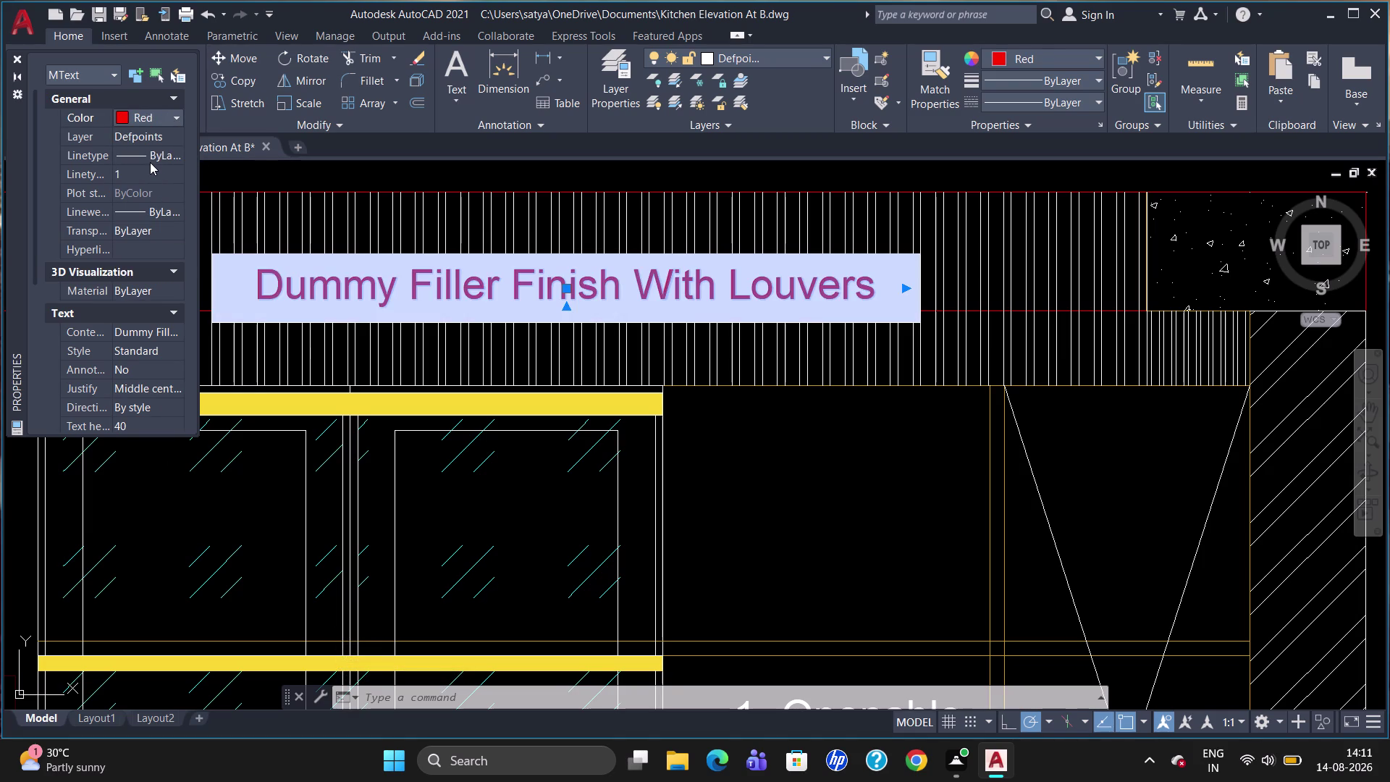
key(Escape)
key(Escape)
click(174, 120)
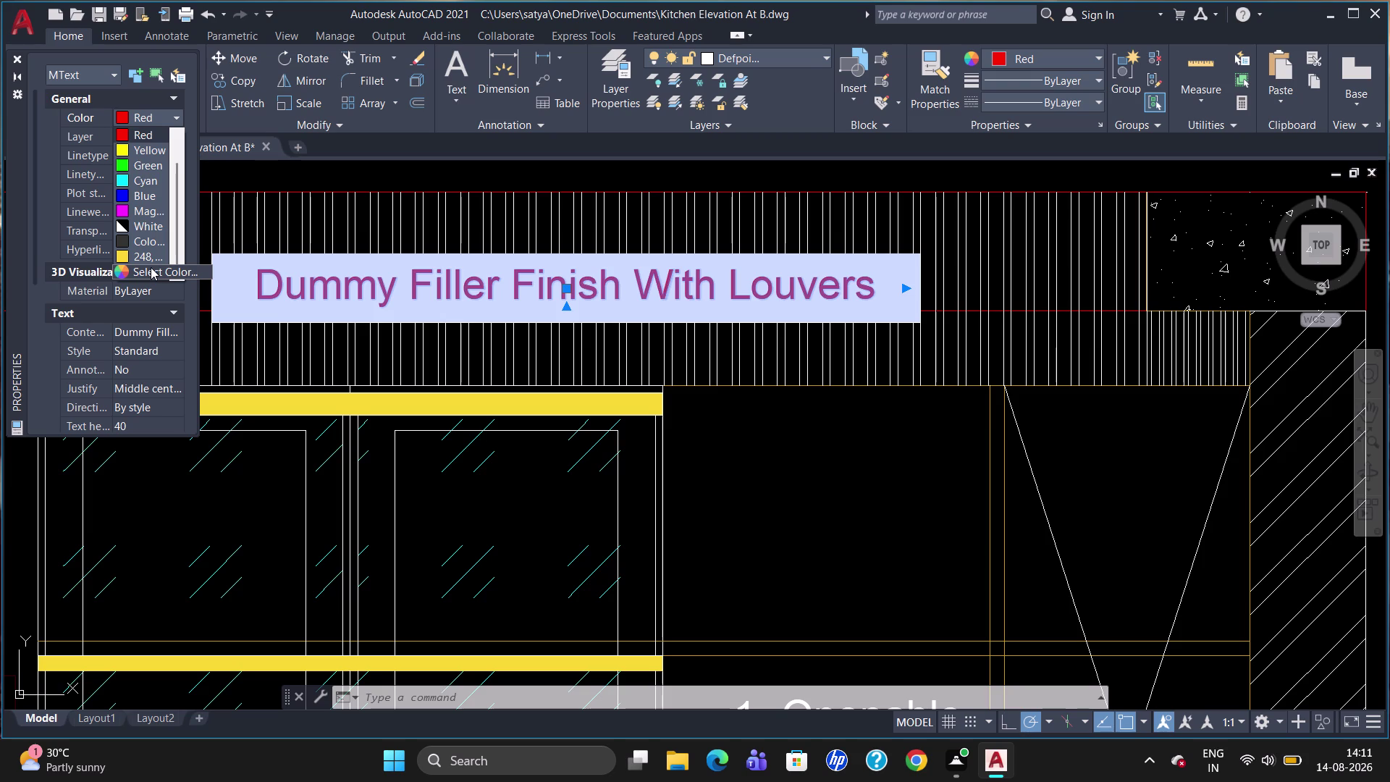
click(151, 268)
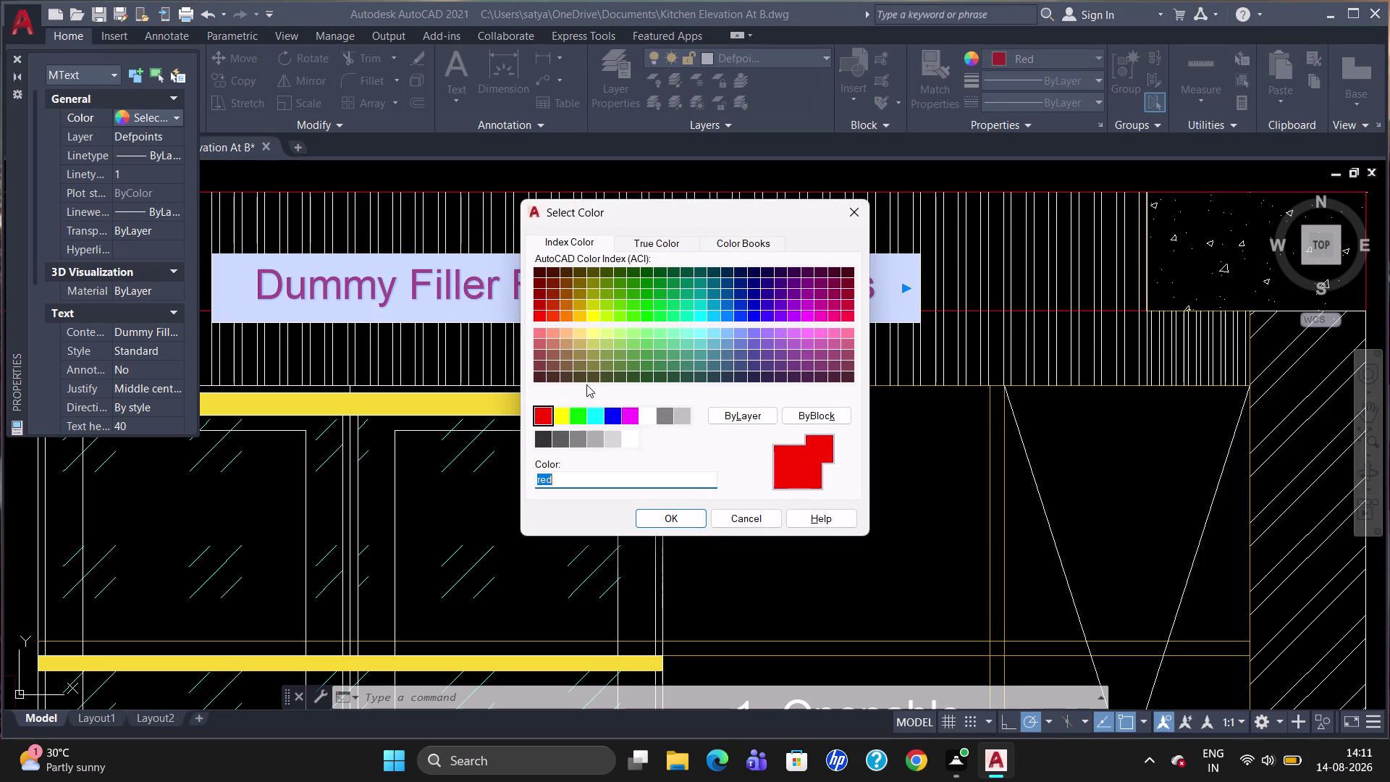
Try index colour 18, cancel Select Color to keep red, and close Properties.
click(542, 266)
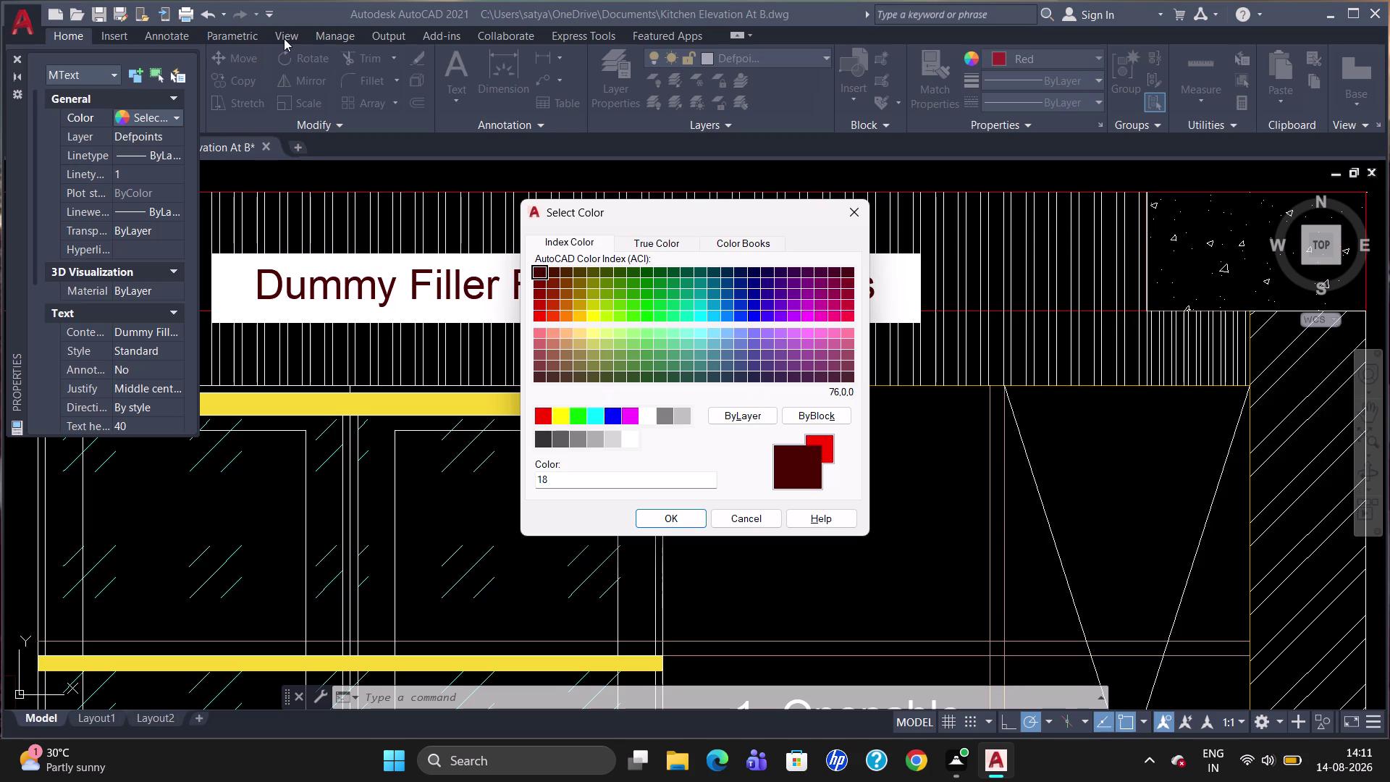
click(867, 209)
click(13, 59)
click(868, 218)
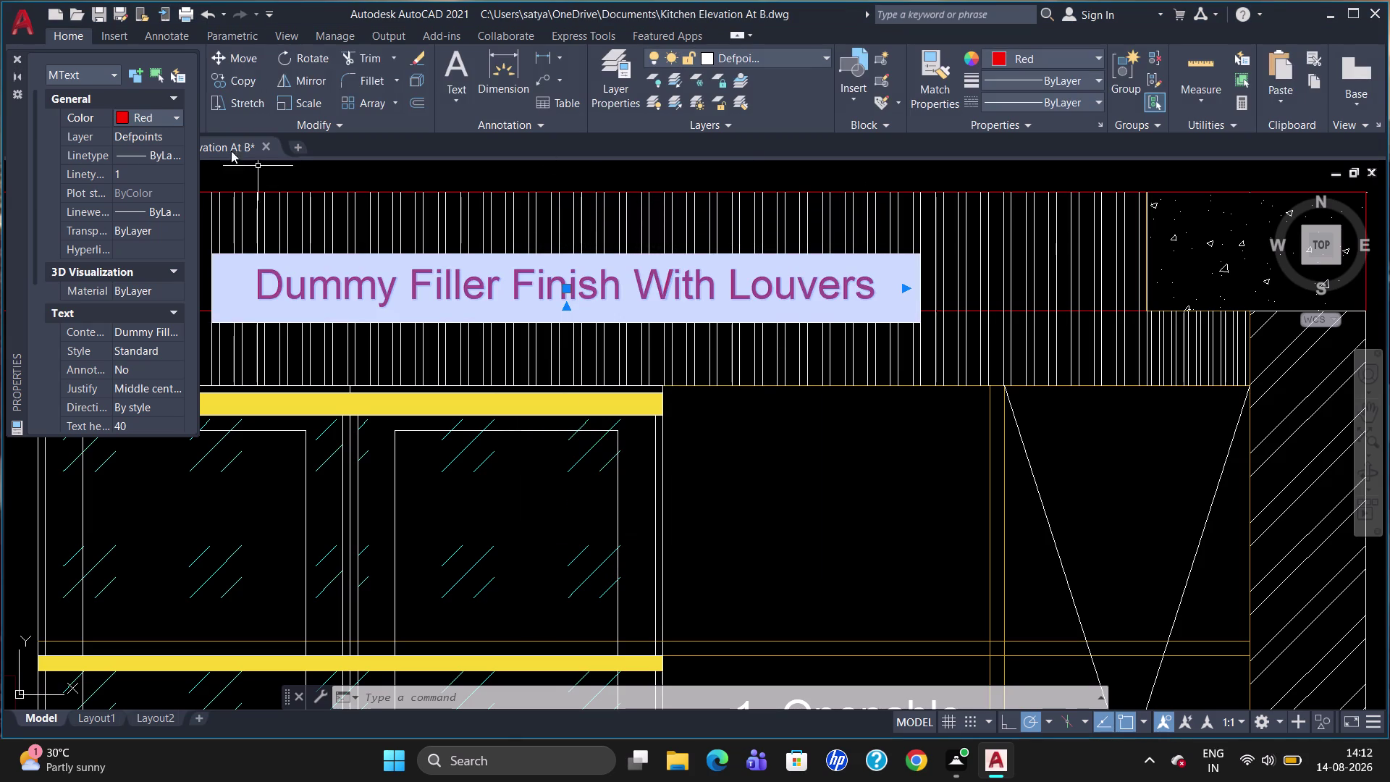
click(14, 54)
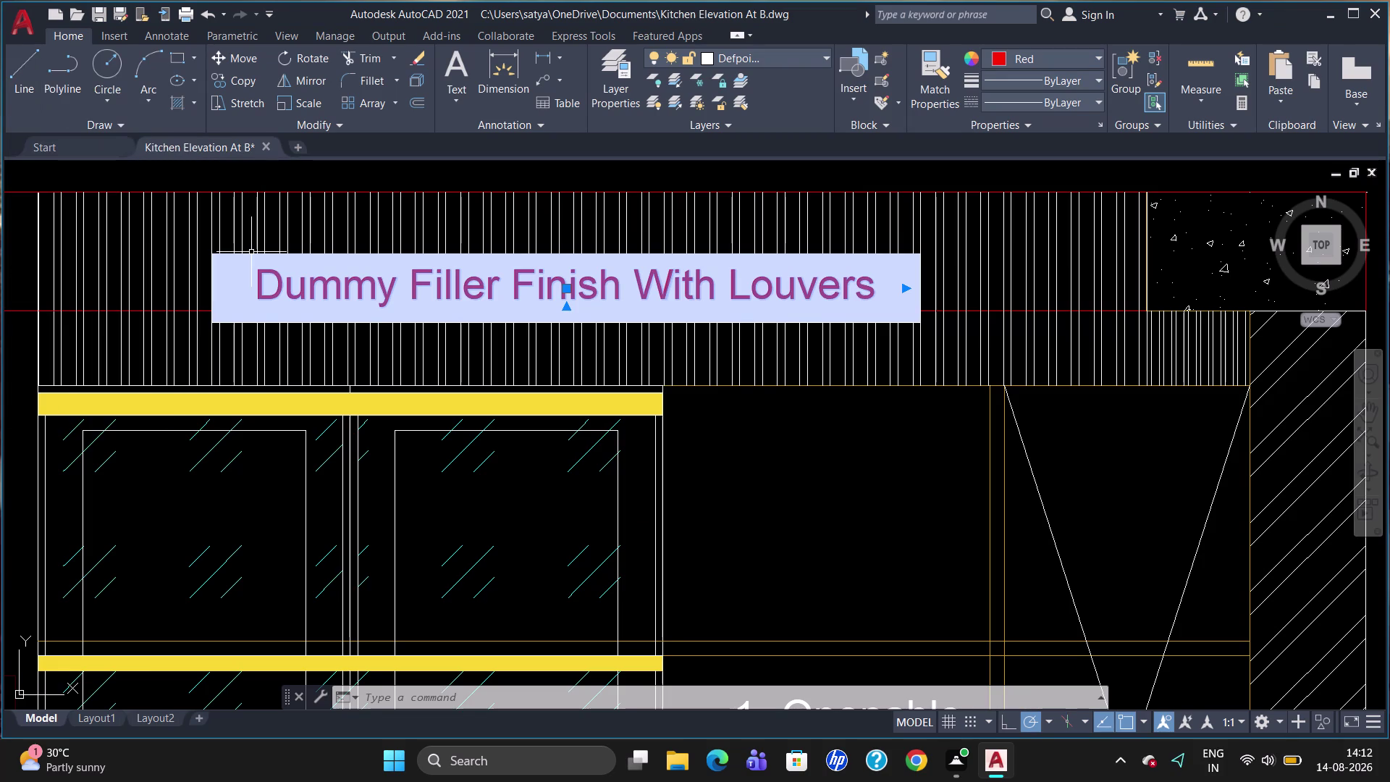
Zoom to the upper glass shutter cabinet and start a multiline text note (T).
key(Escape)
scroll(down, 3)
scroll(down, 3)
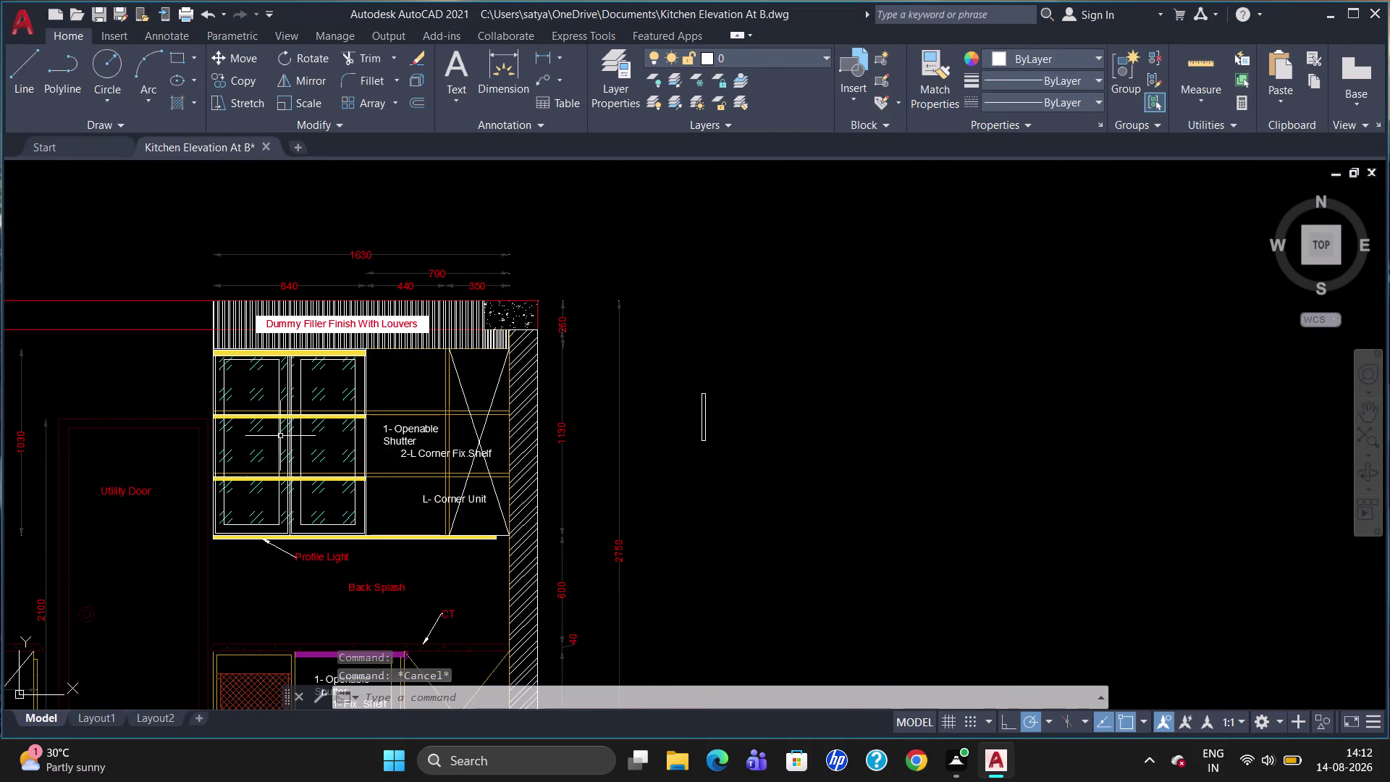
scroll(down, 3)
scroll(up, 3)
scroll(down, 3)
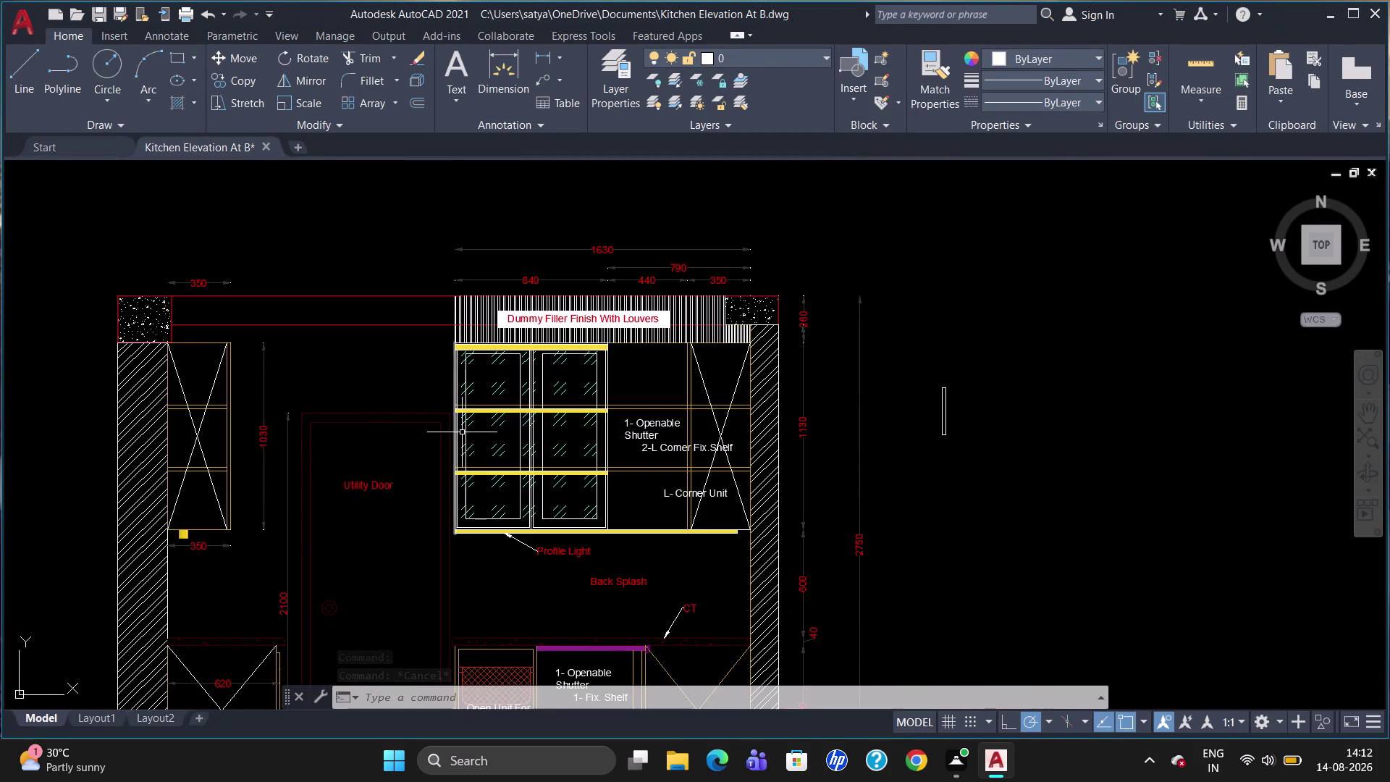
scroll(up, 3)
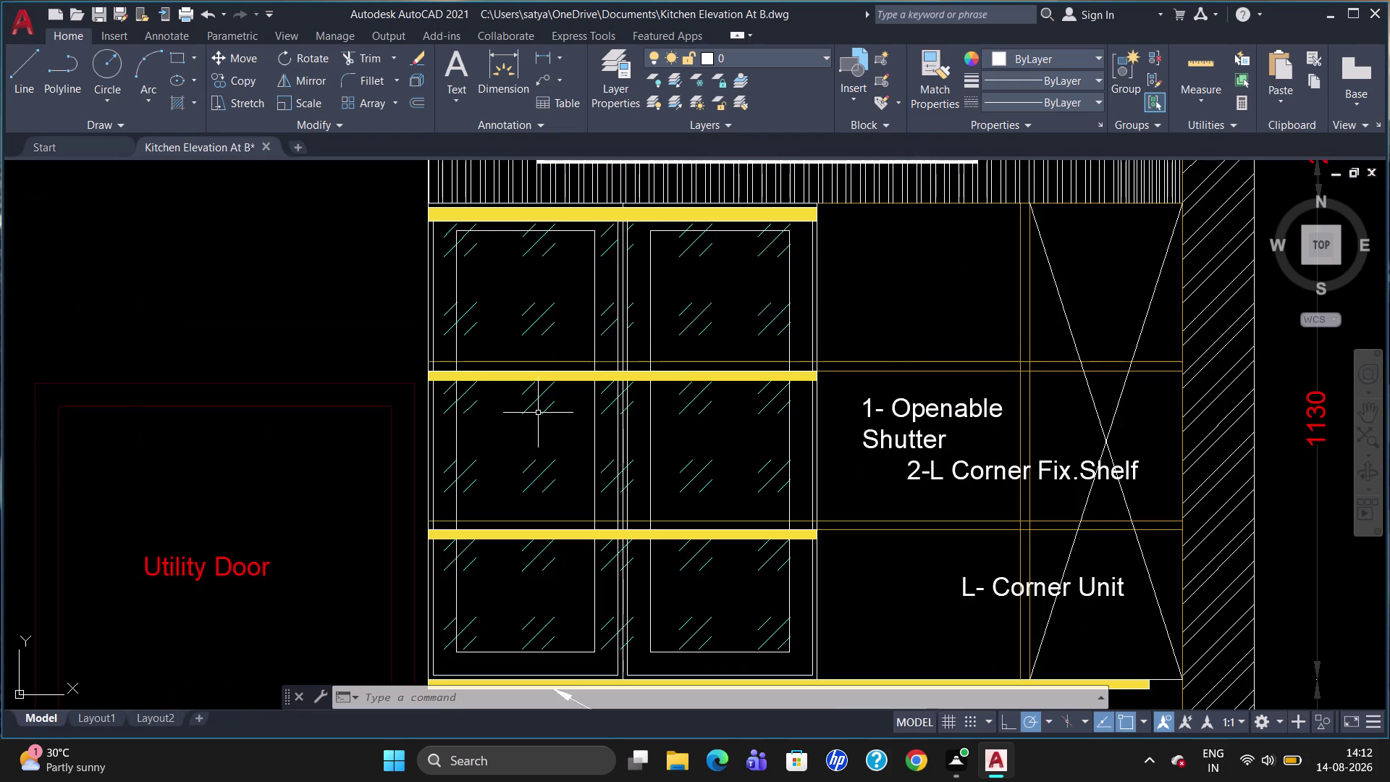
key(t)
key(Return)
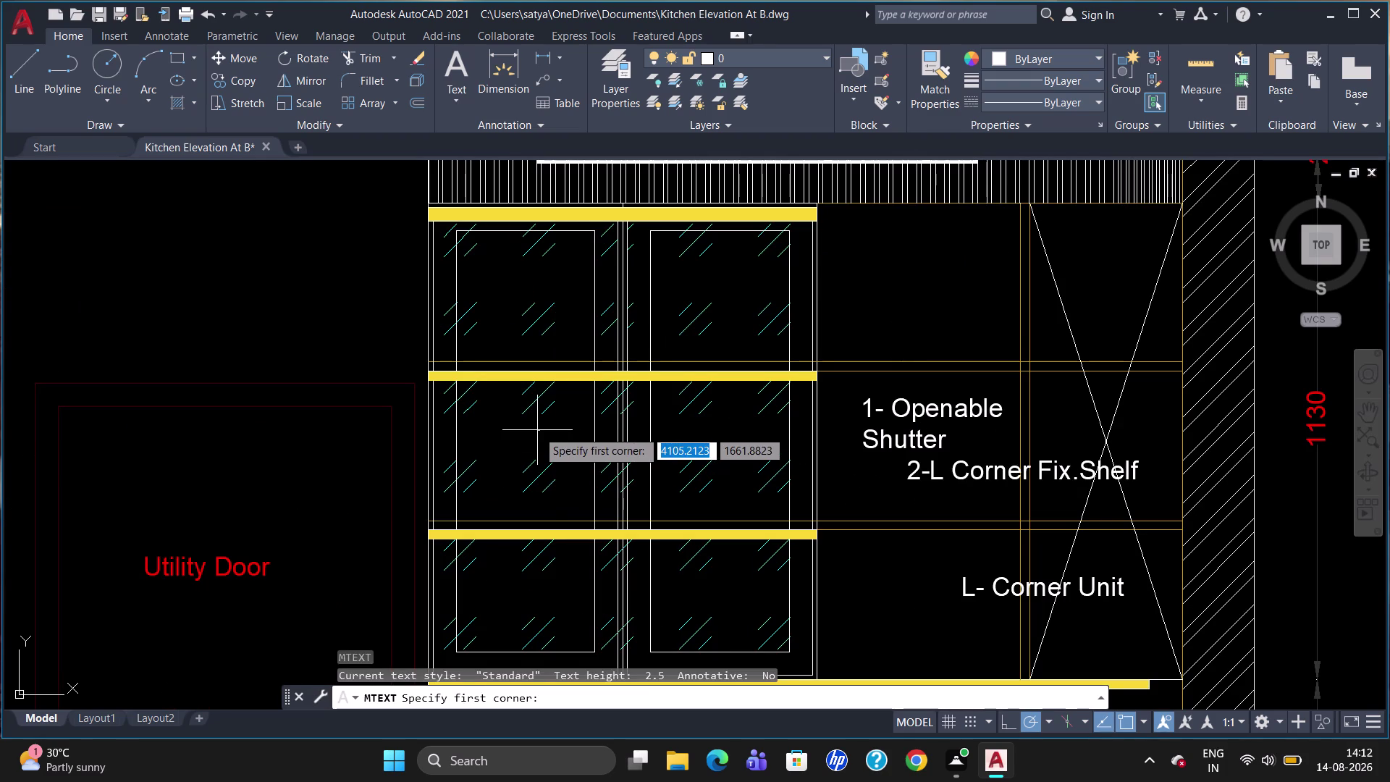
Place the note box on the shutters and type '2-Openable A1.Profile'.
click(526, 408)
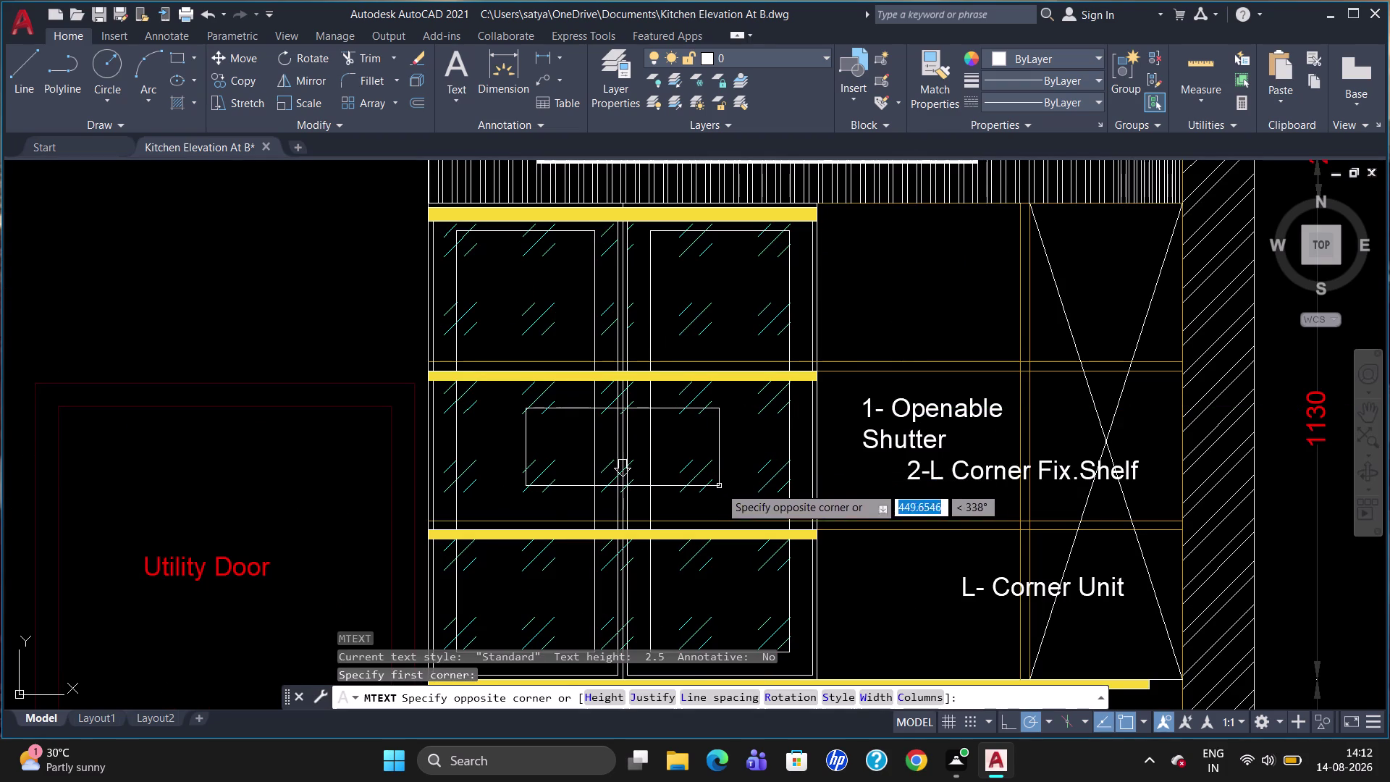
click(742, 489)
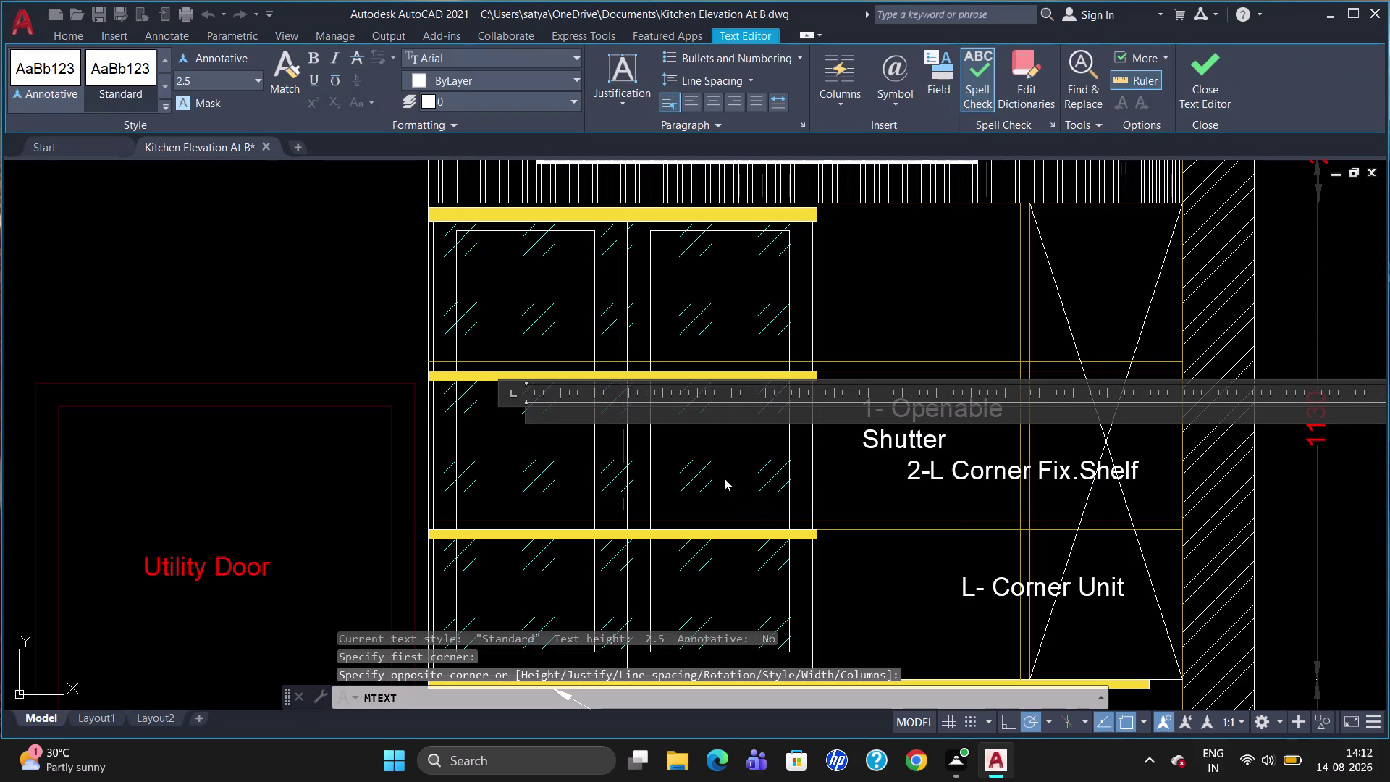
text(2-)
key(o)
text(p)
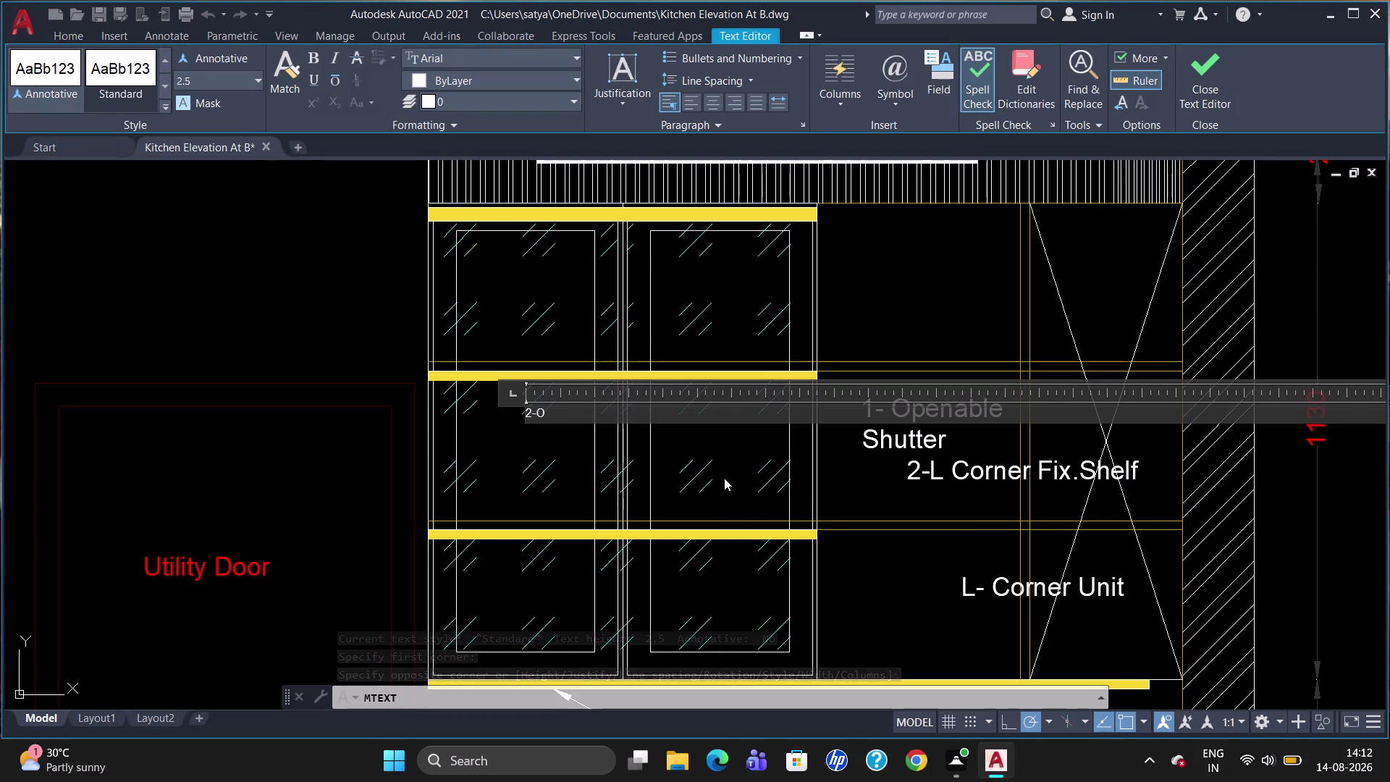
text(enabl)
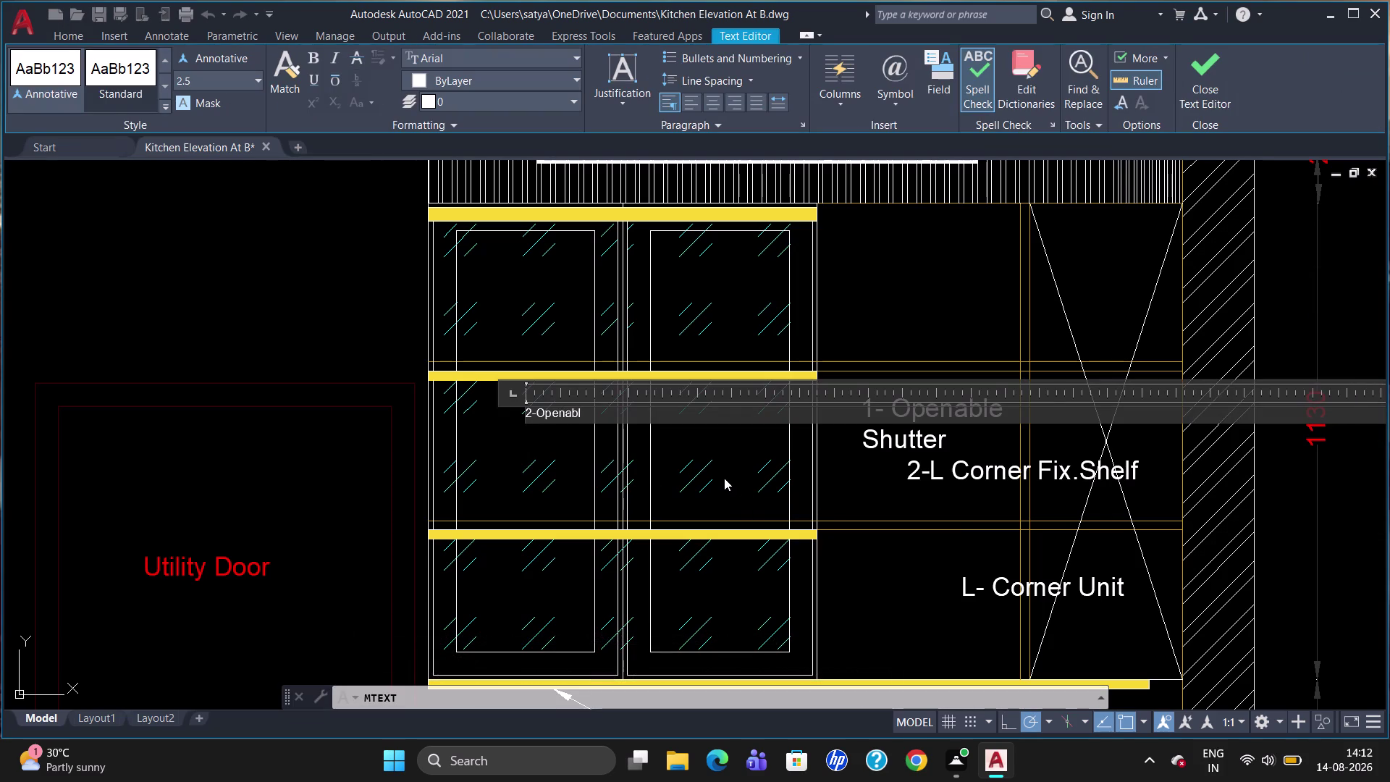
text(e)
key(space)
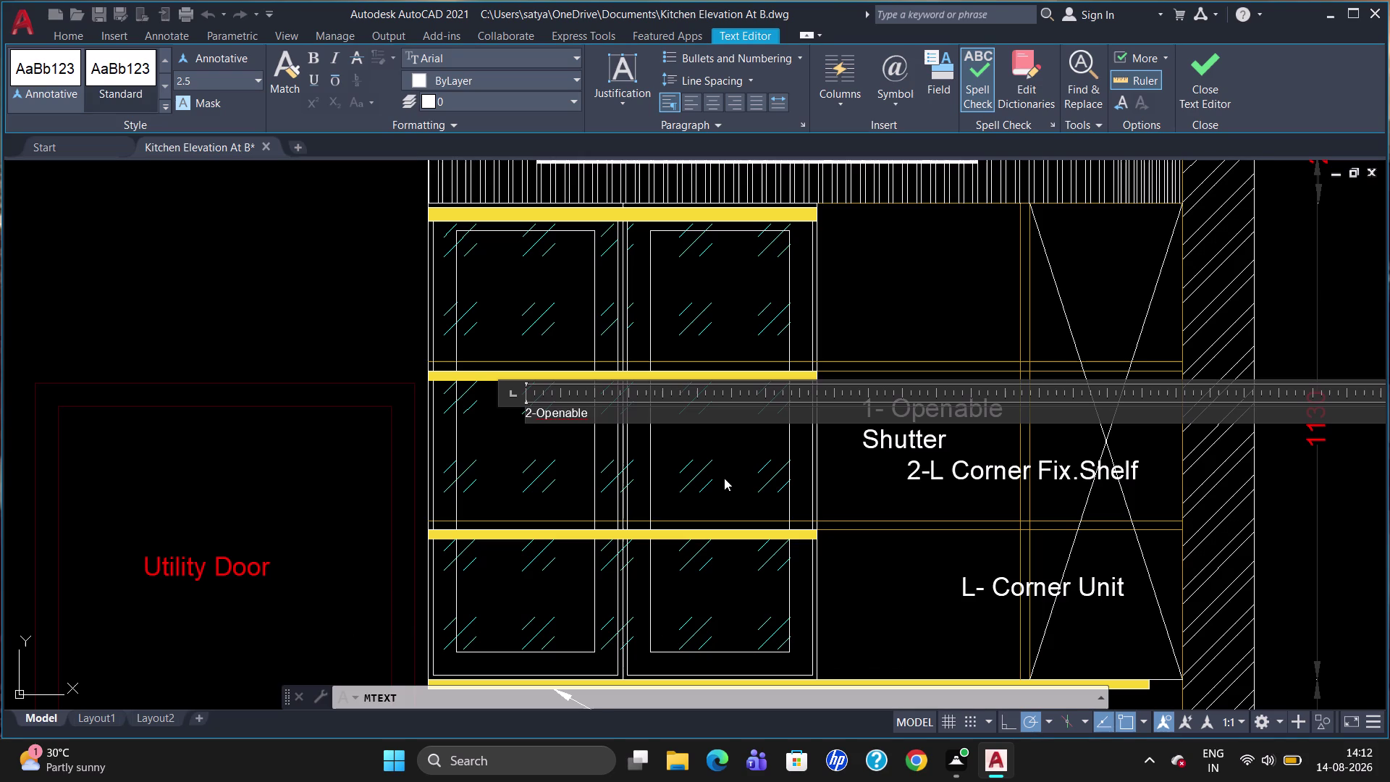
key(a)
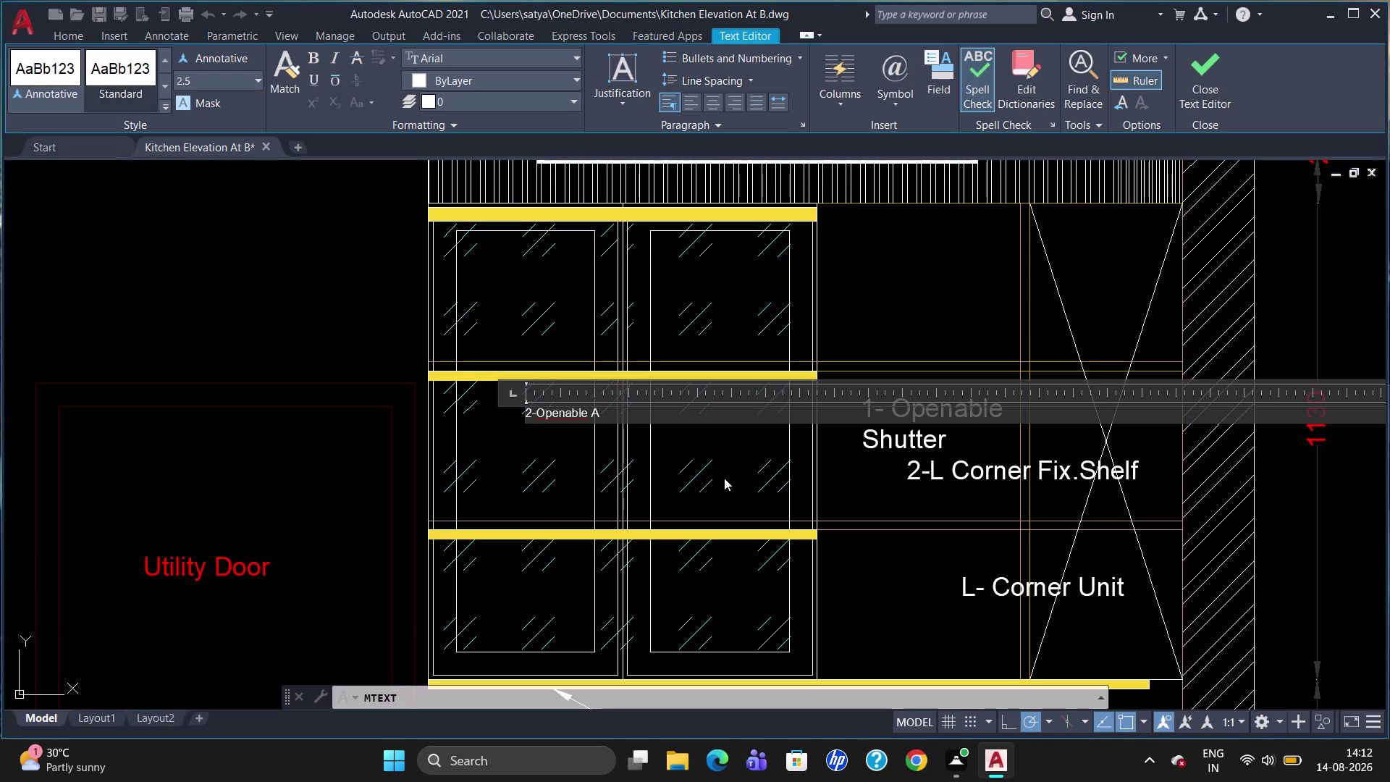
text(1.)
key(p)
text(ro)
text(file)
key(Return)
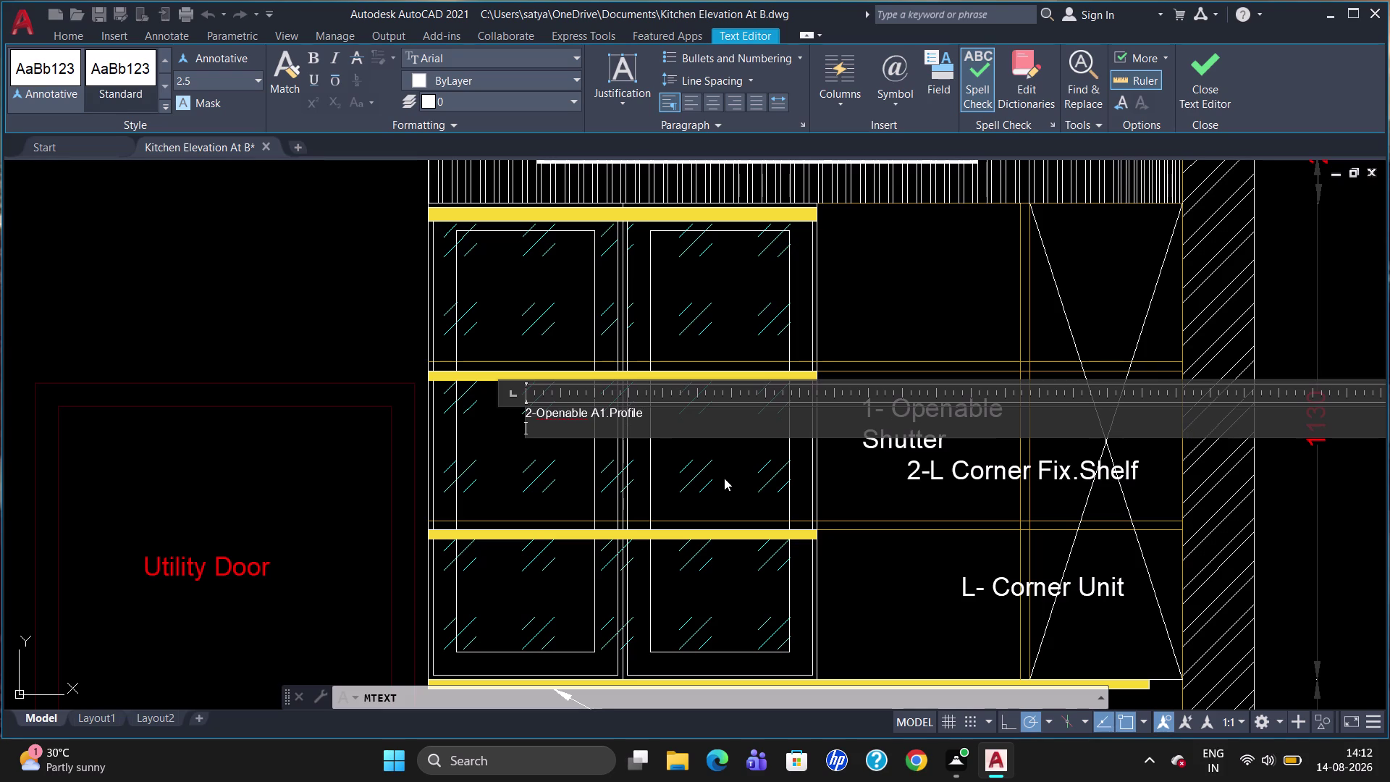
Type 'Glass Shutter' on the next line, followed by a blank line.
key(g)
text(lass)
key(space)
key(s)
text(huy)
text(t)
key(BackSpace)
key(BackSpace)
text(tter)
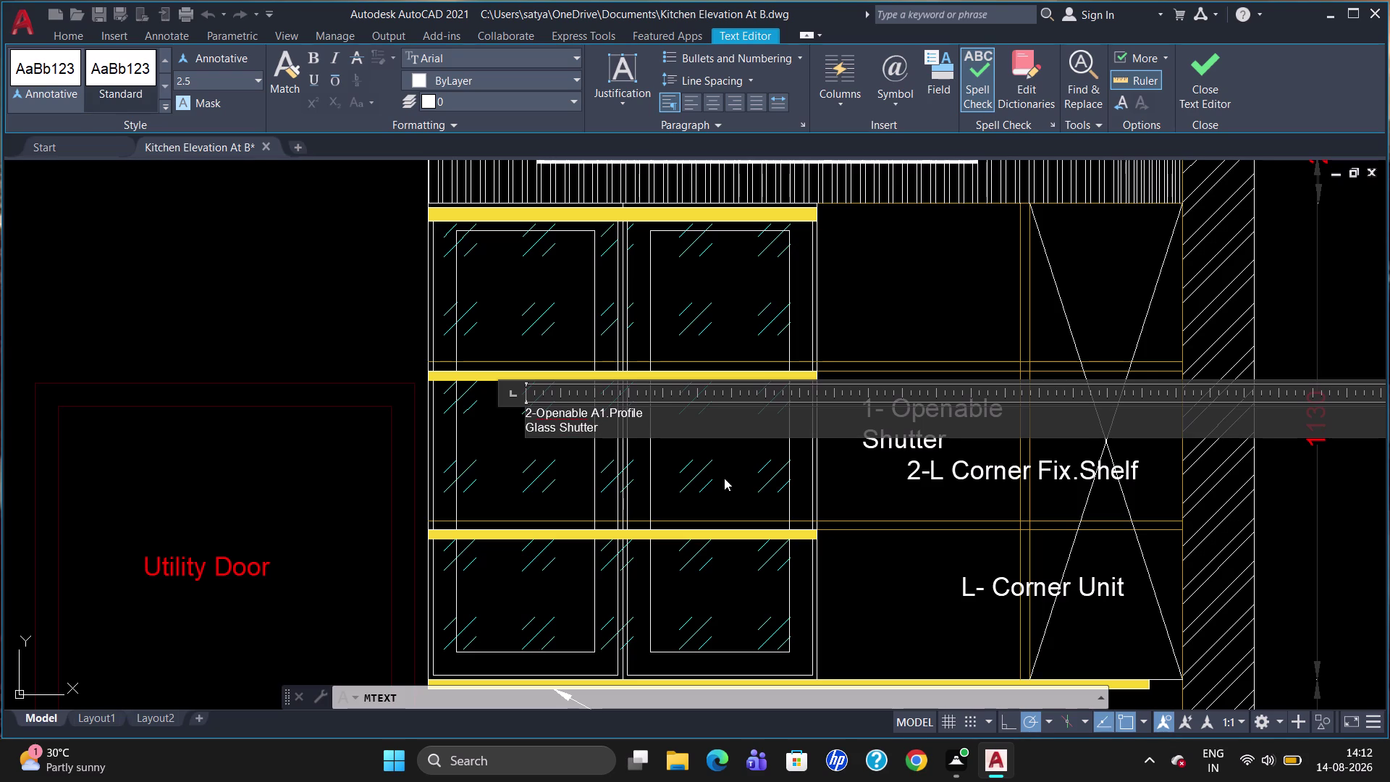
key(Return)
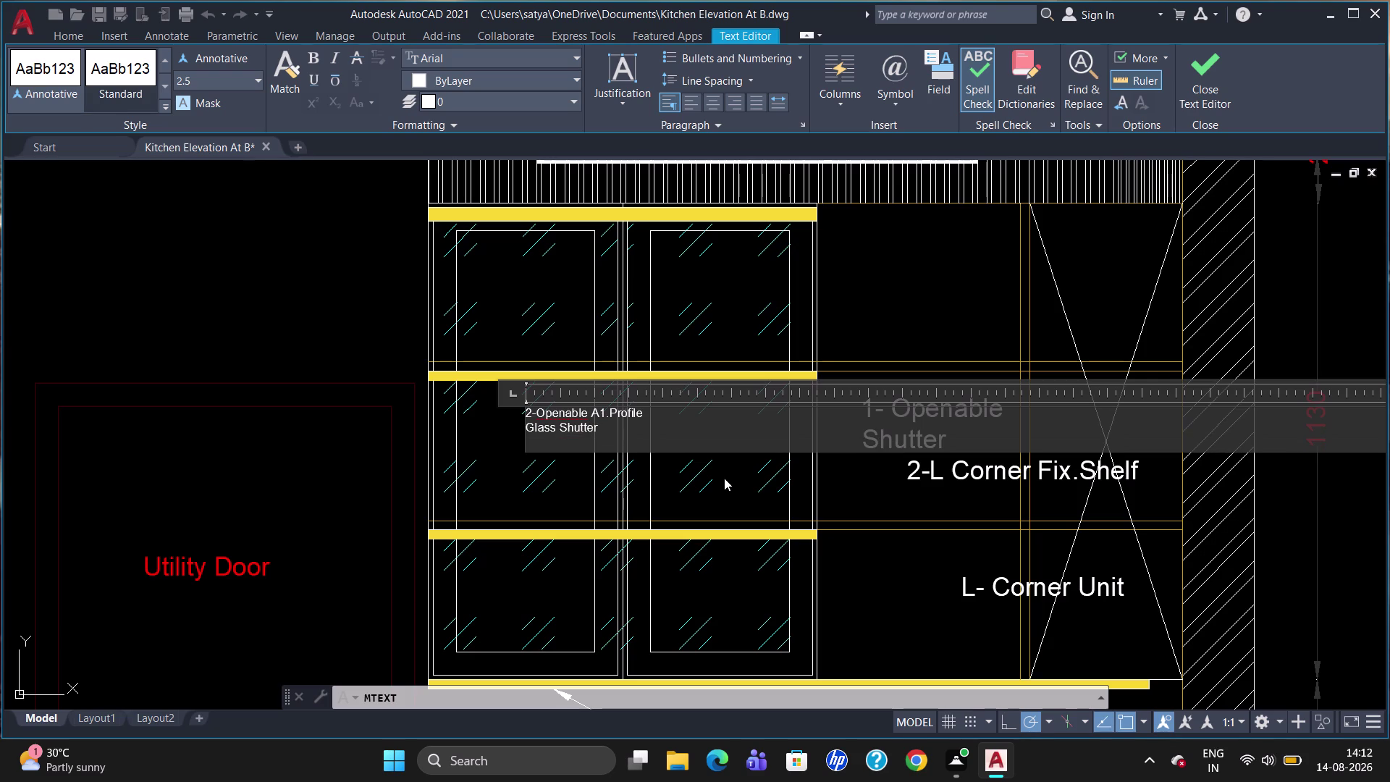
key(Return)
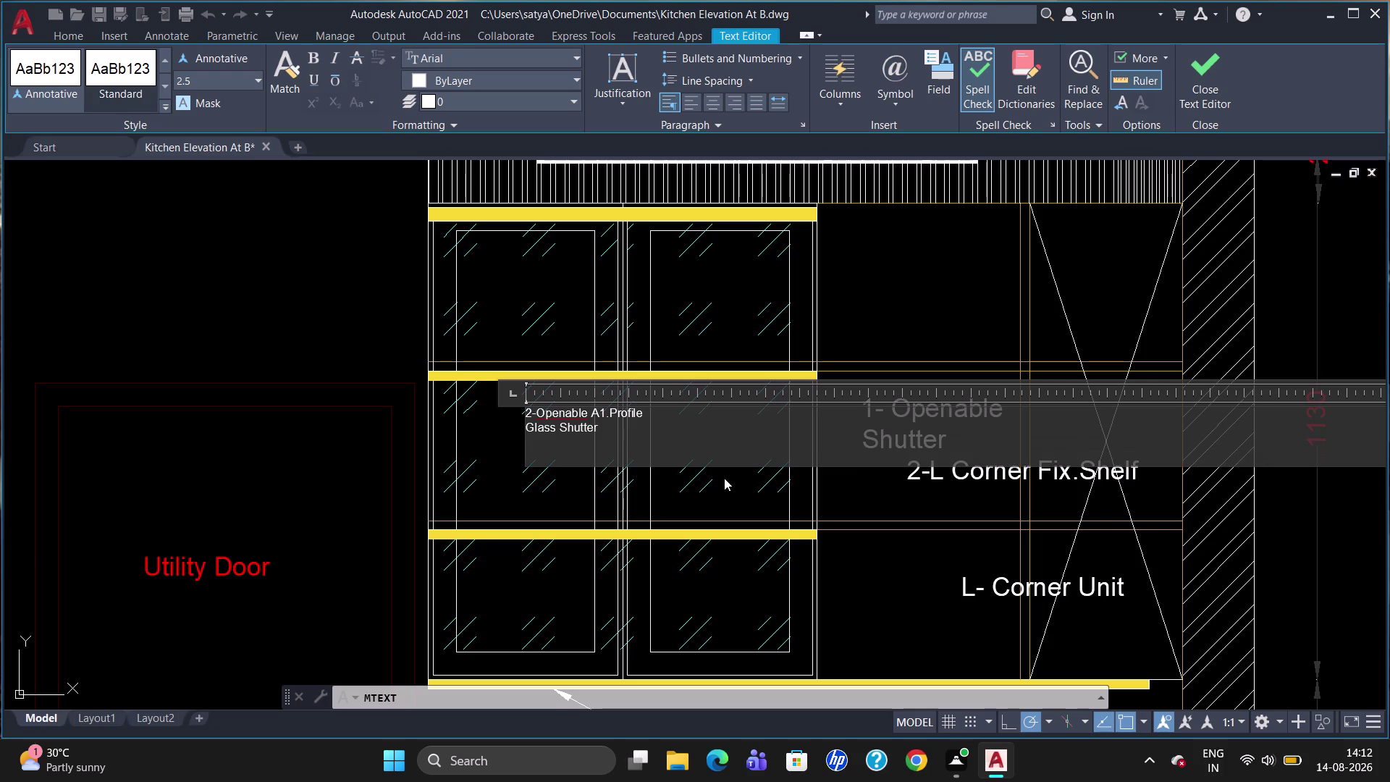
Type '2-Loose Shelf' as the last line of the note.
text(2-)
key(l)
text(oose)
key(space)
key(s)
text(he)
text(lf)
Set all the note text to height 40 and save the changes.
drag(523, 406, 611, 426)
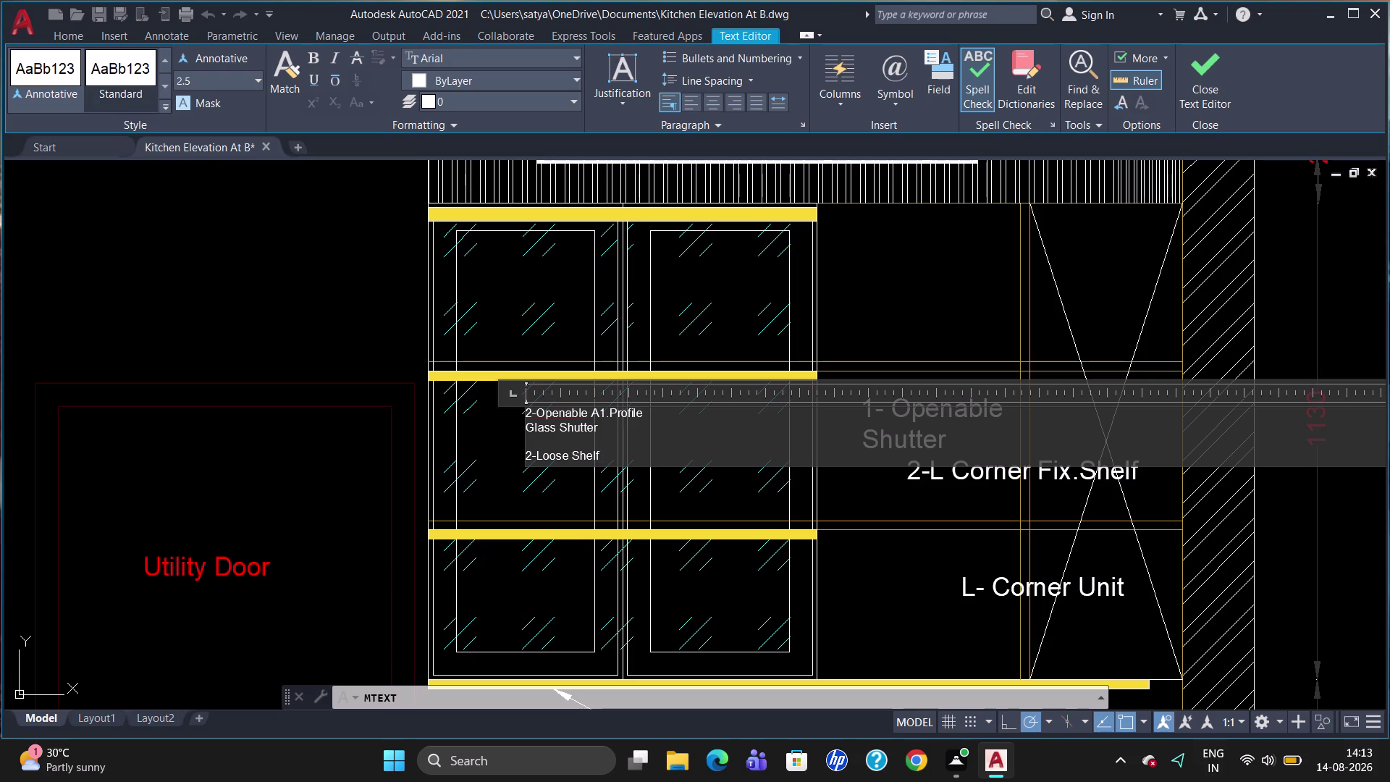
drag(618, 458, 501, 396)
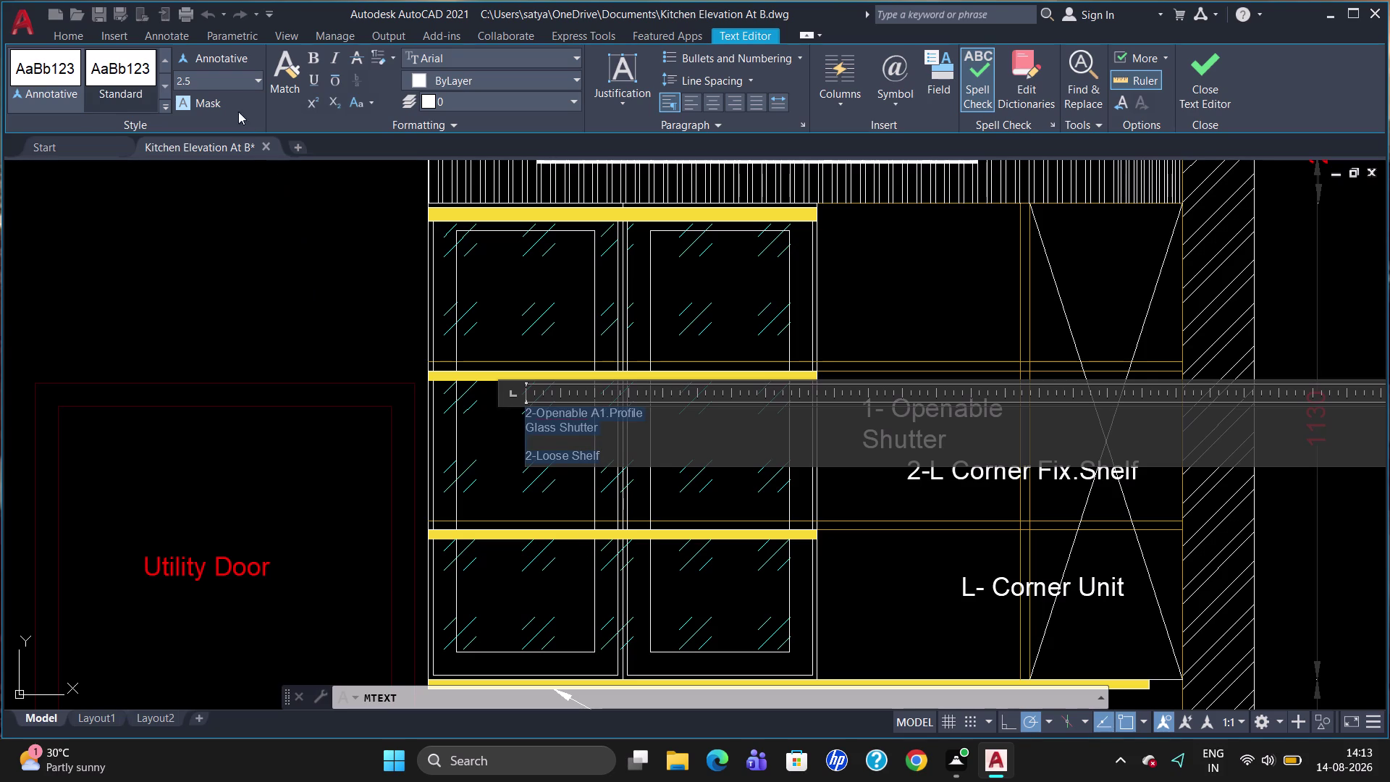
click(230, 76)
key(BackSpace)
text(40)
key(Return)
key(Escape)
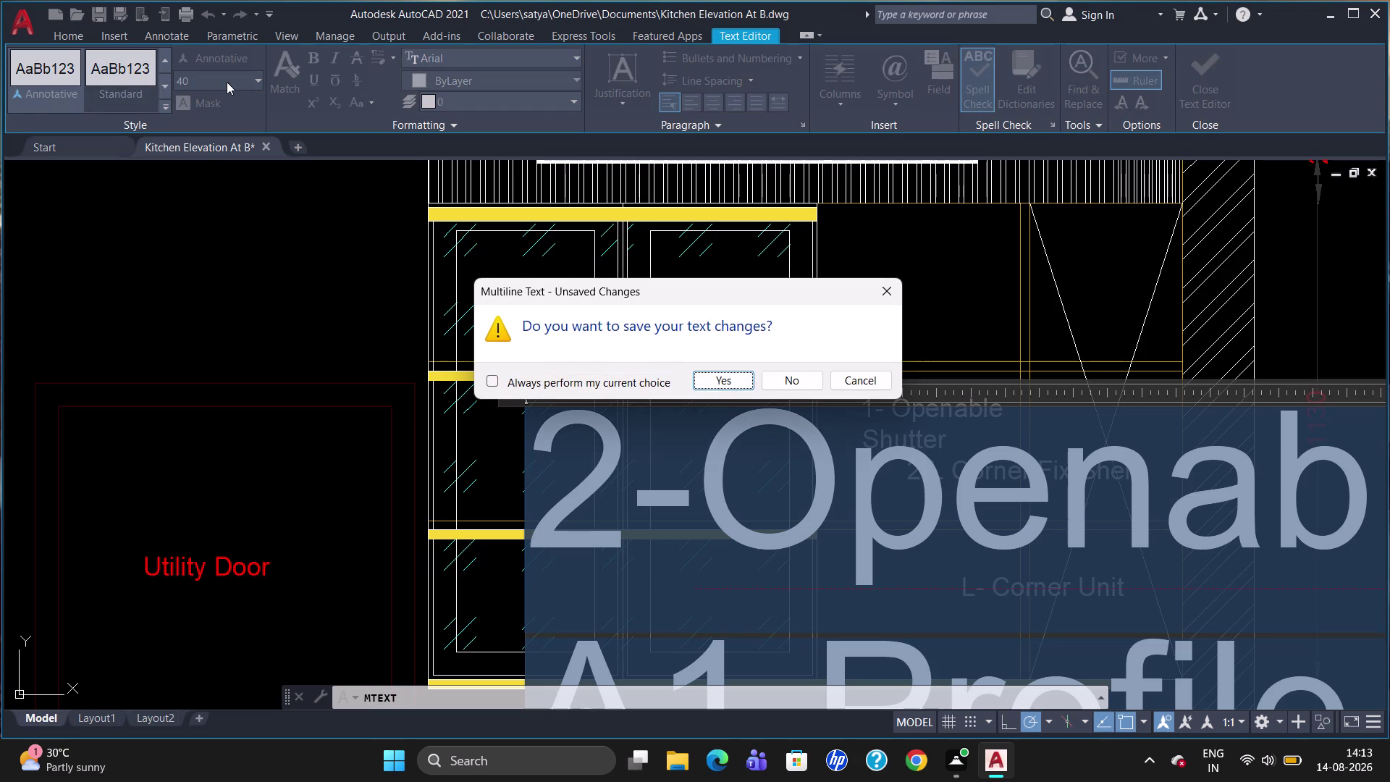
click(709, 379)
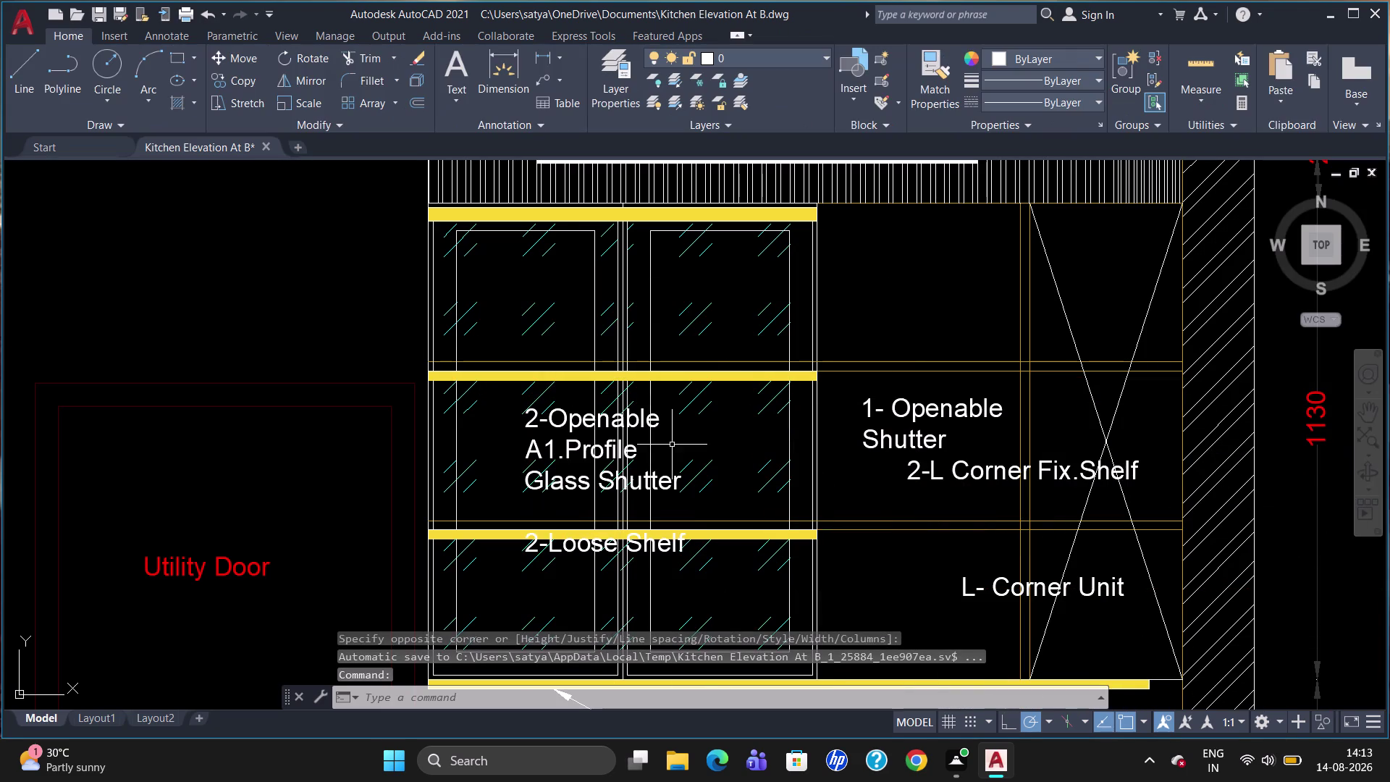
Cancel the accidental grip stretch and selections, then open the glass shutter note in the Text Editor.
click(594, 457)
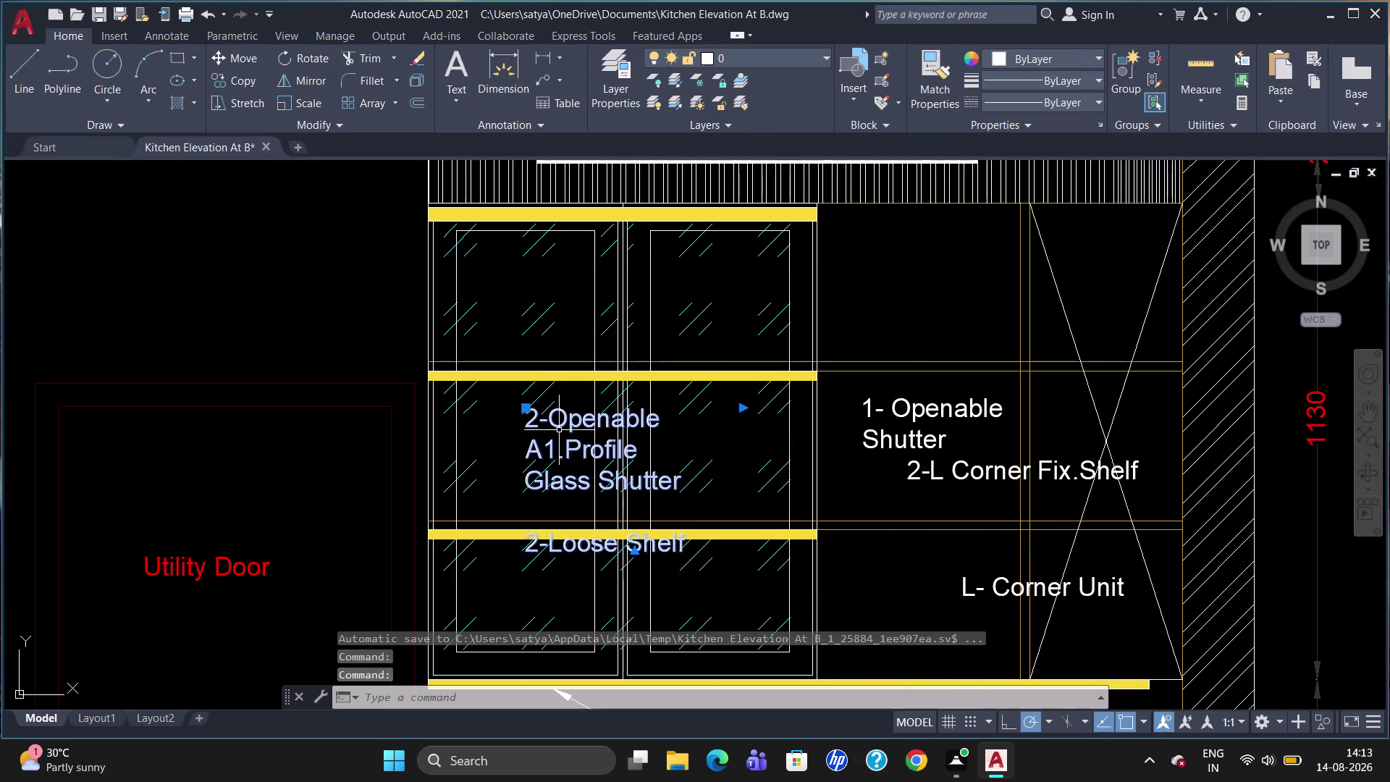
click(527, 408)
click(527, 407)
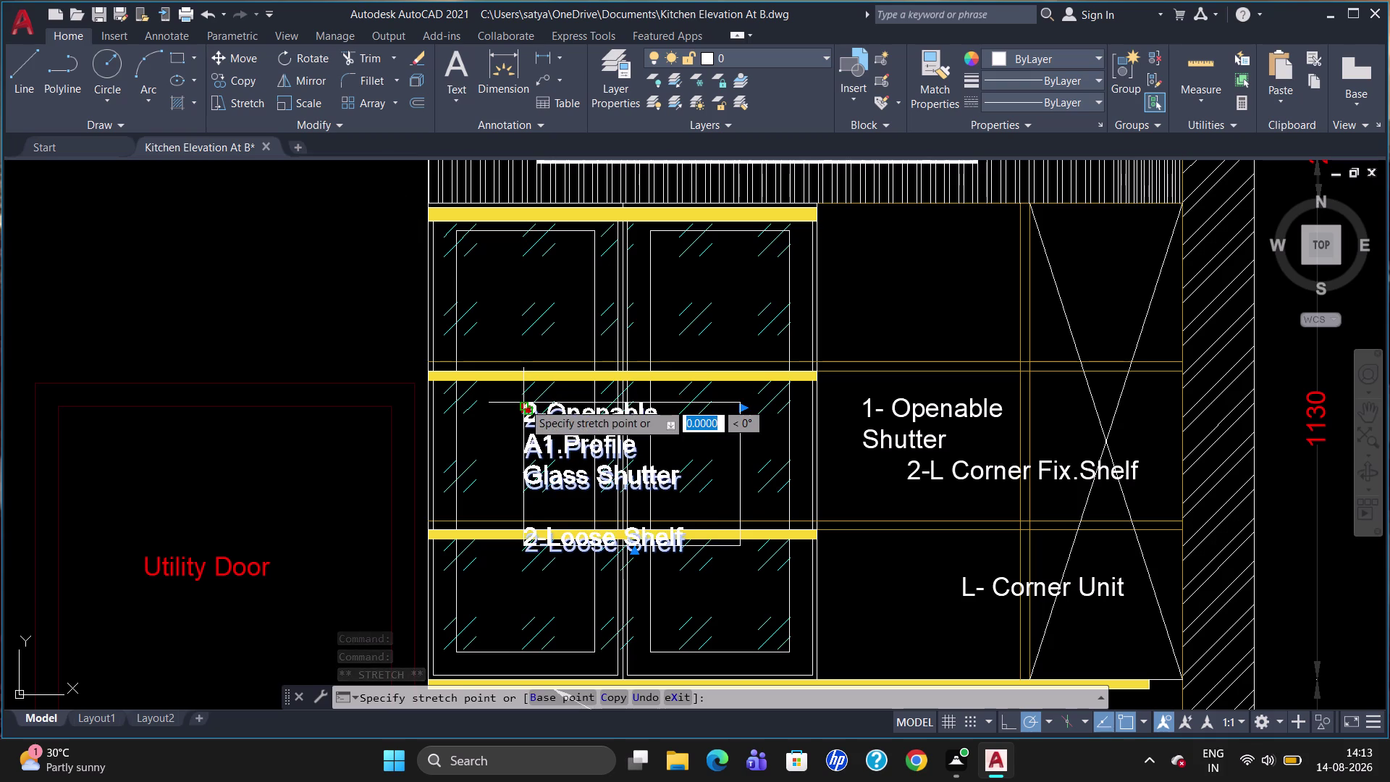
key(Escape)
key(Escape)
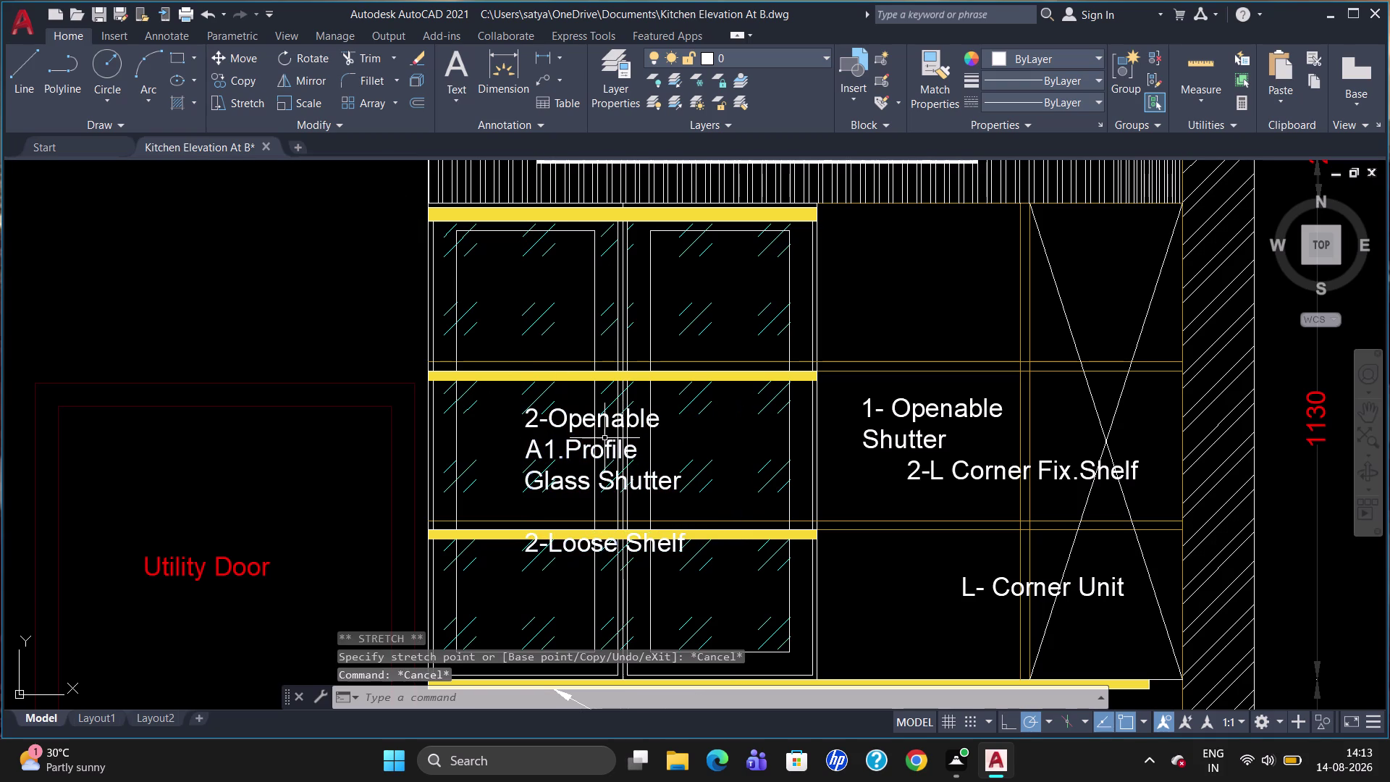
double_click(600, 434)
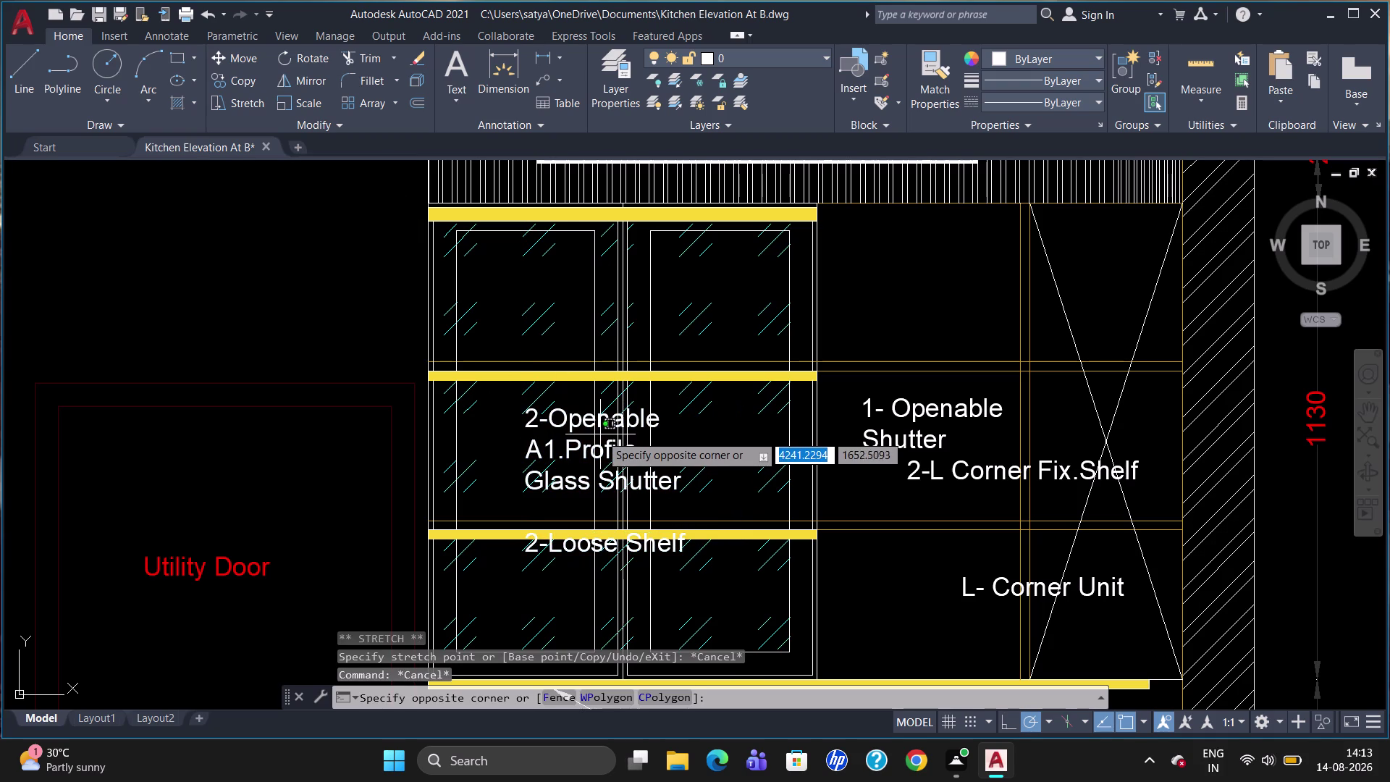
double_click(582, 437)
click(569, 436)
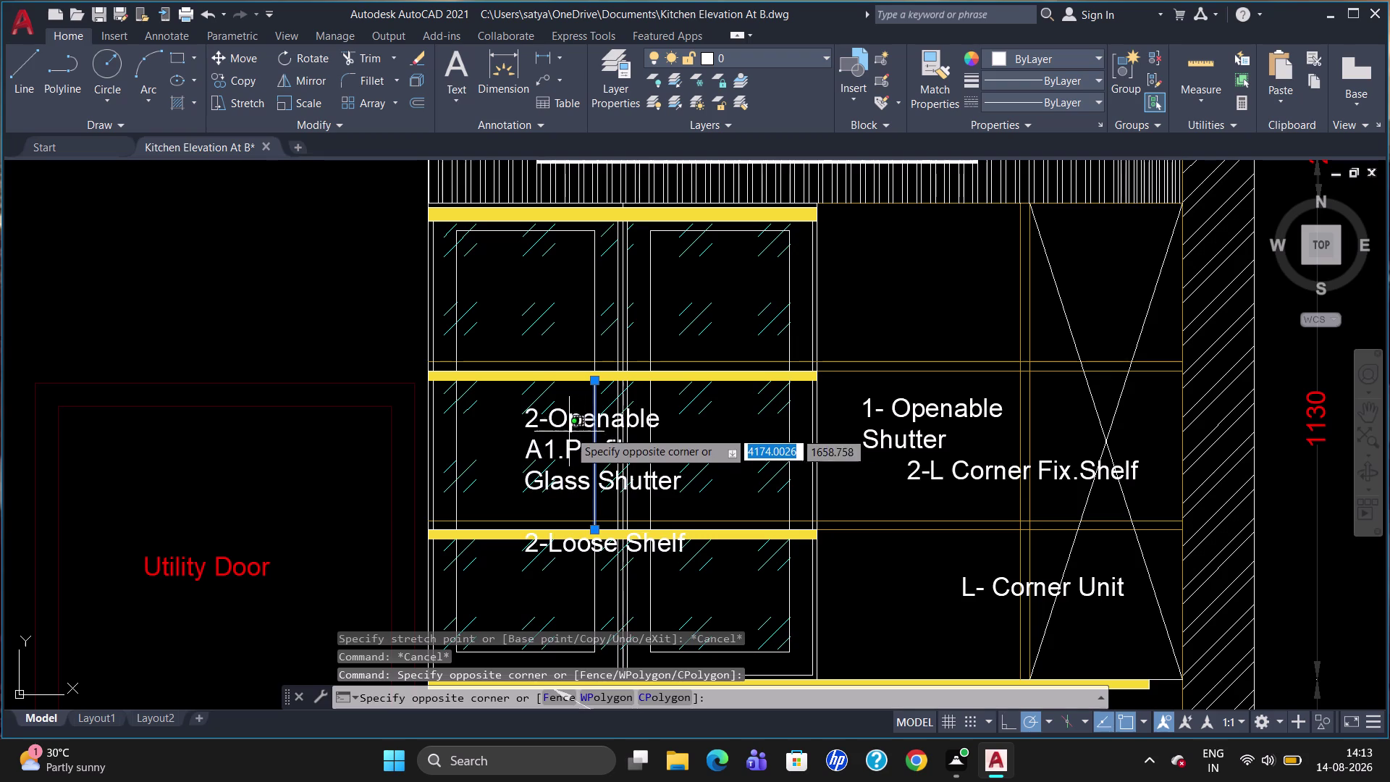
key(Escape)
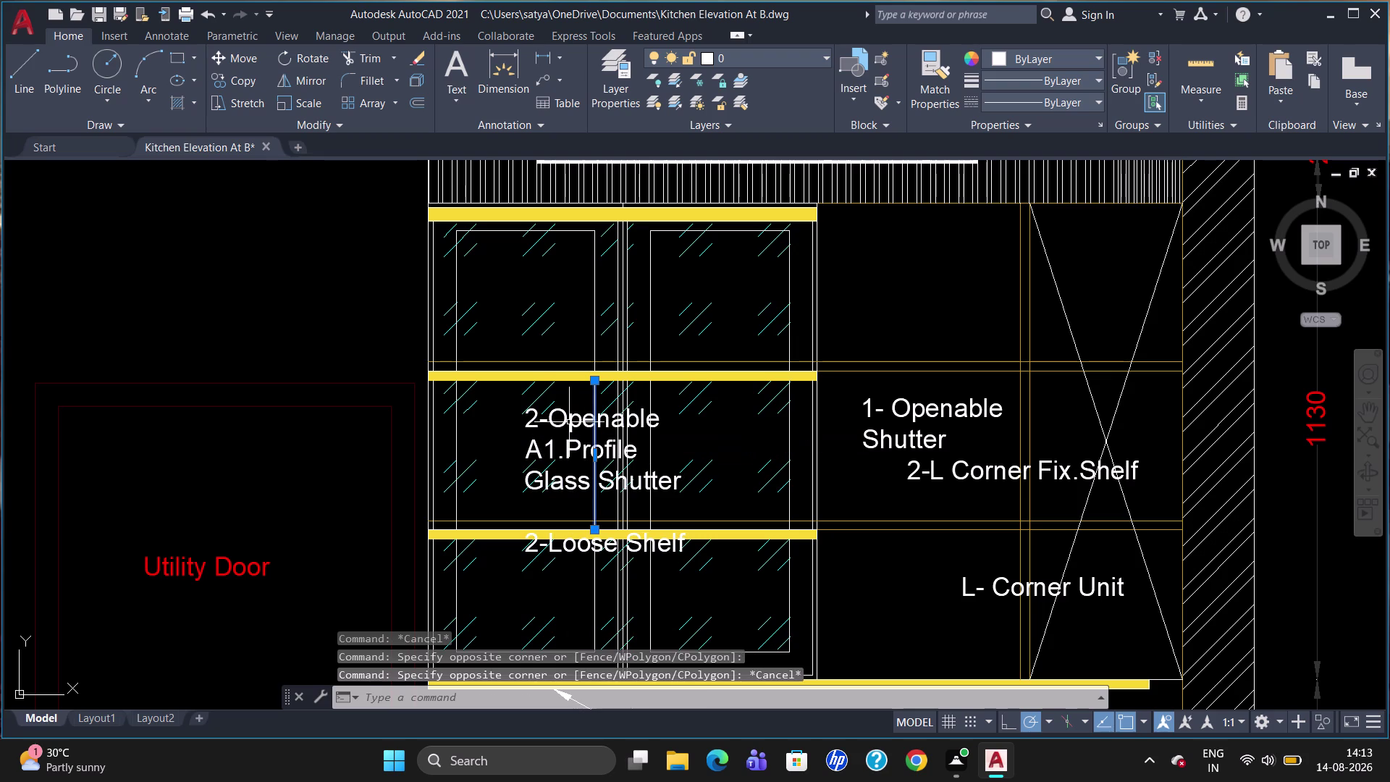
key(Escape)
double_click(569, 422)
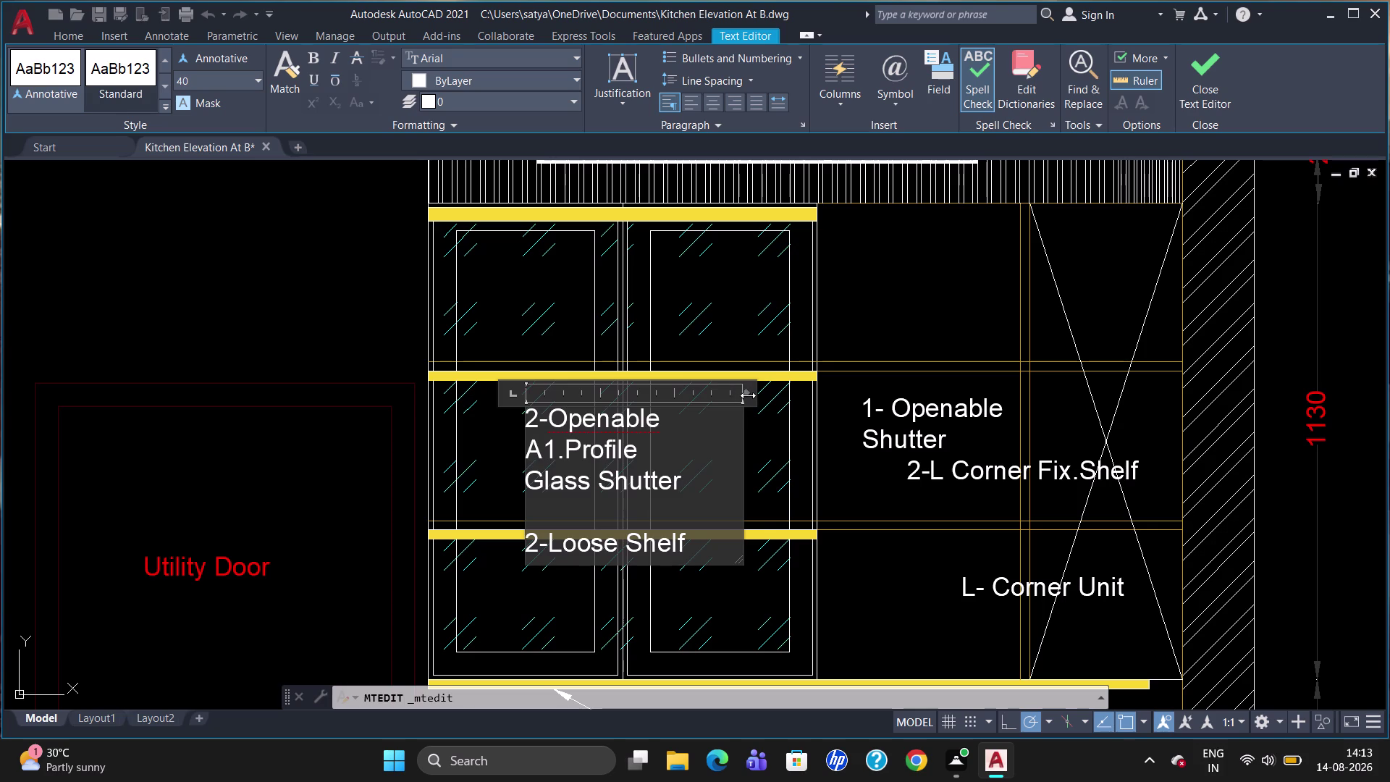
Widen the note, remove the blank line above '2-Loose Shelf', and save the changes.
drag(748, 395, 790, 396)
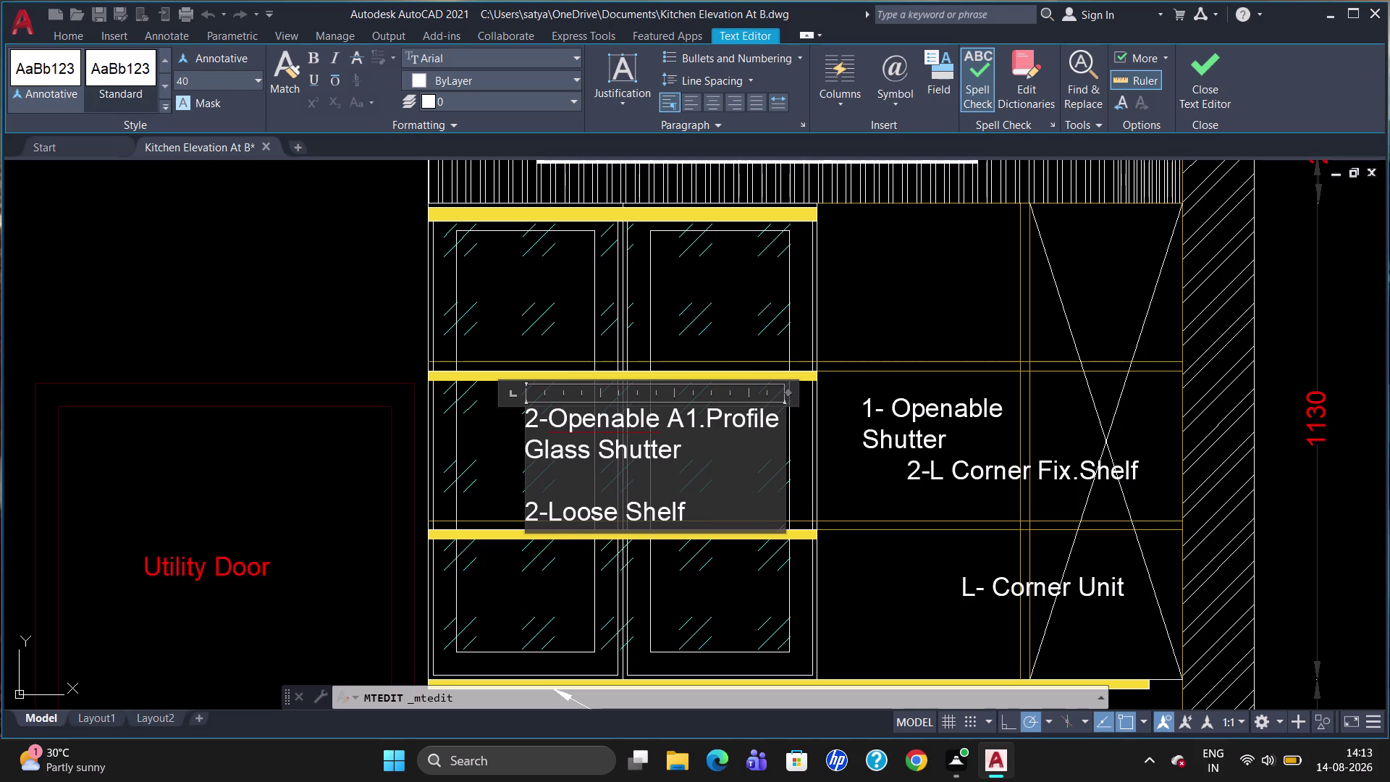
click(529, 513)
key(BackSpace)
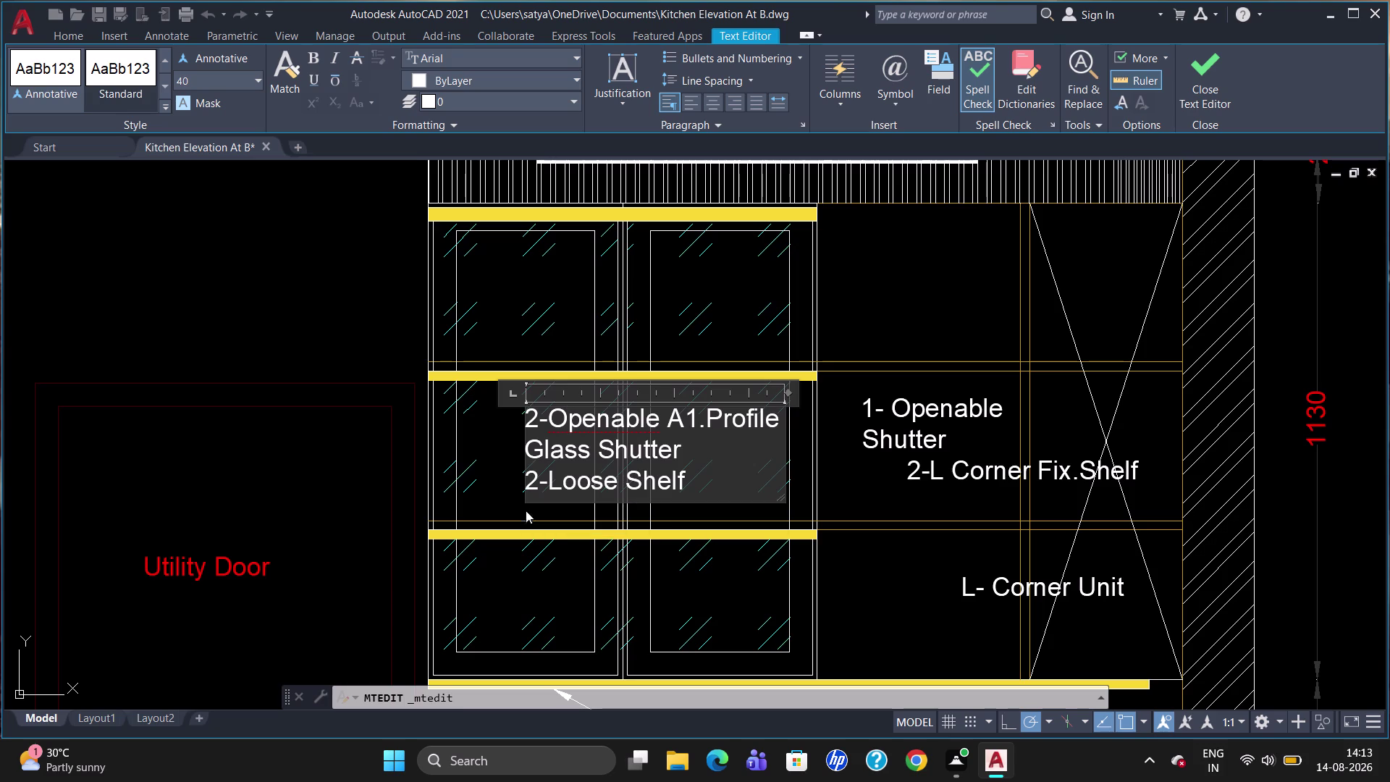
key(Escape)
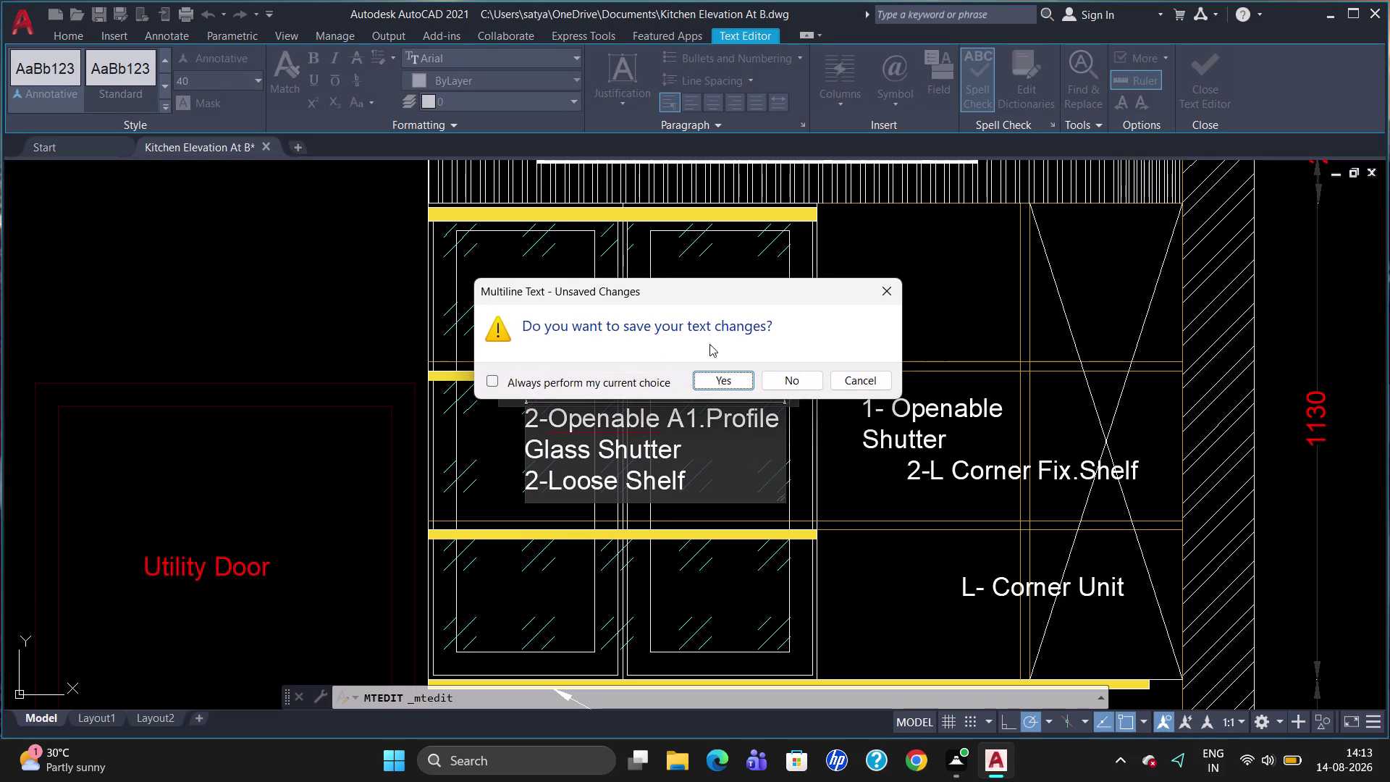
click(716, 374)
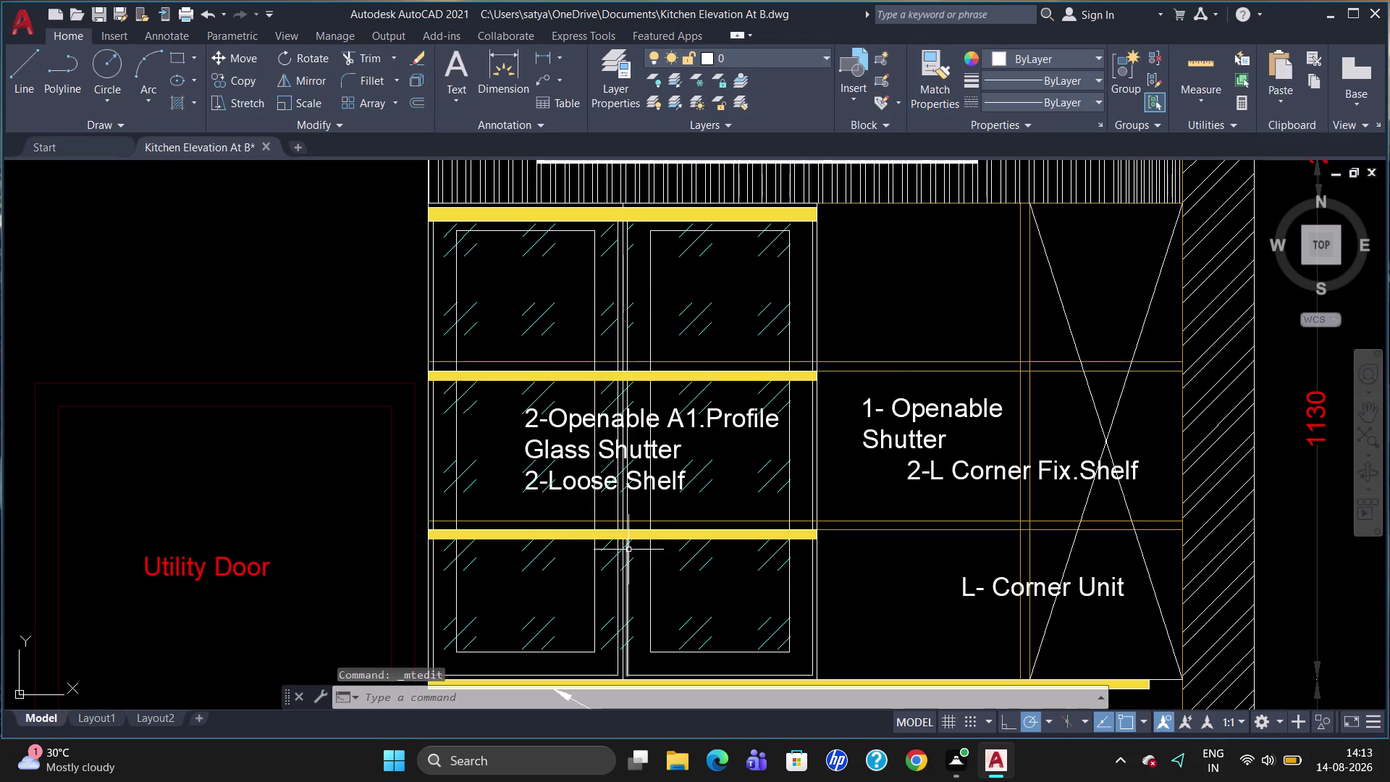
scroll(down, 3)
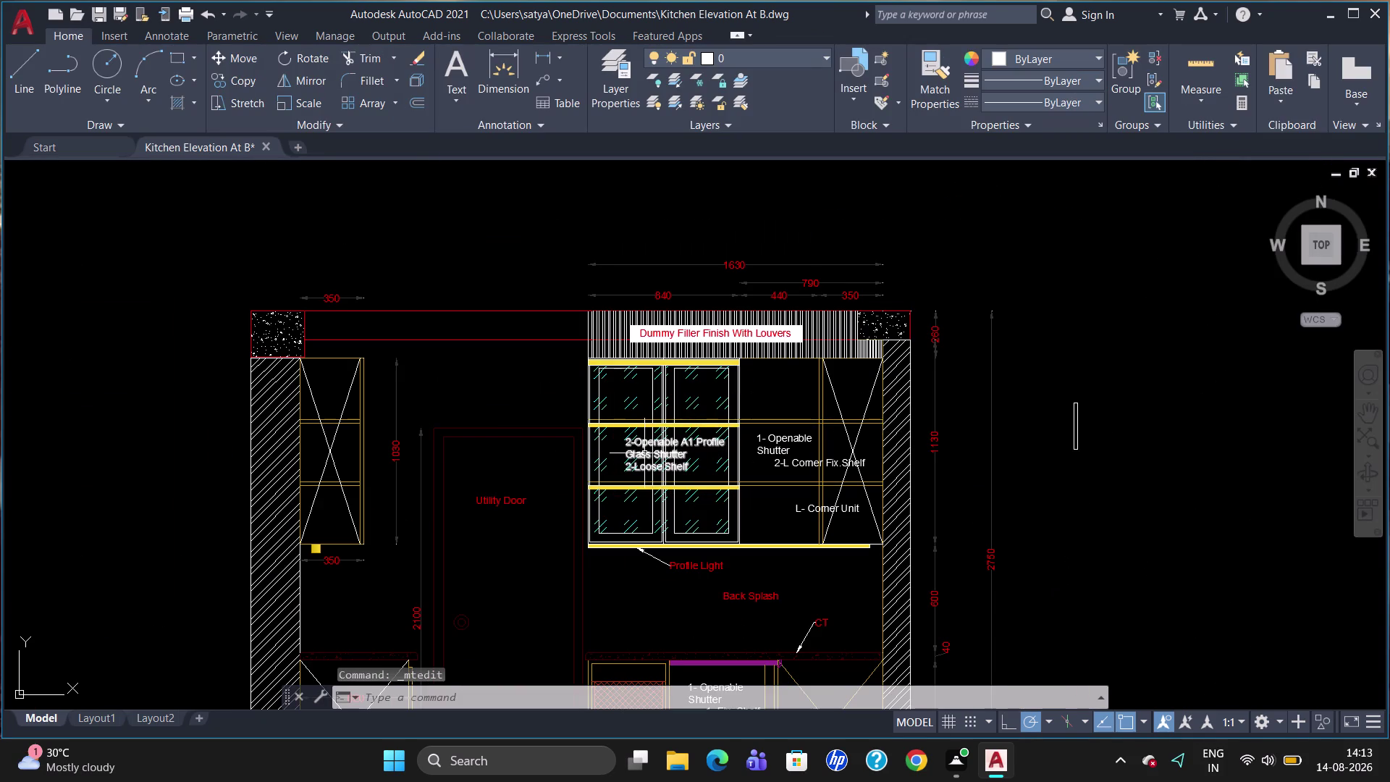
Zoom out to the full elevation, then dismiss the file tab menu and selection window.
scroll(down, 3)
scroll(up, 3)
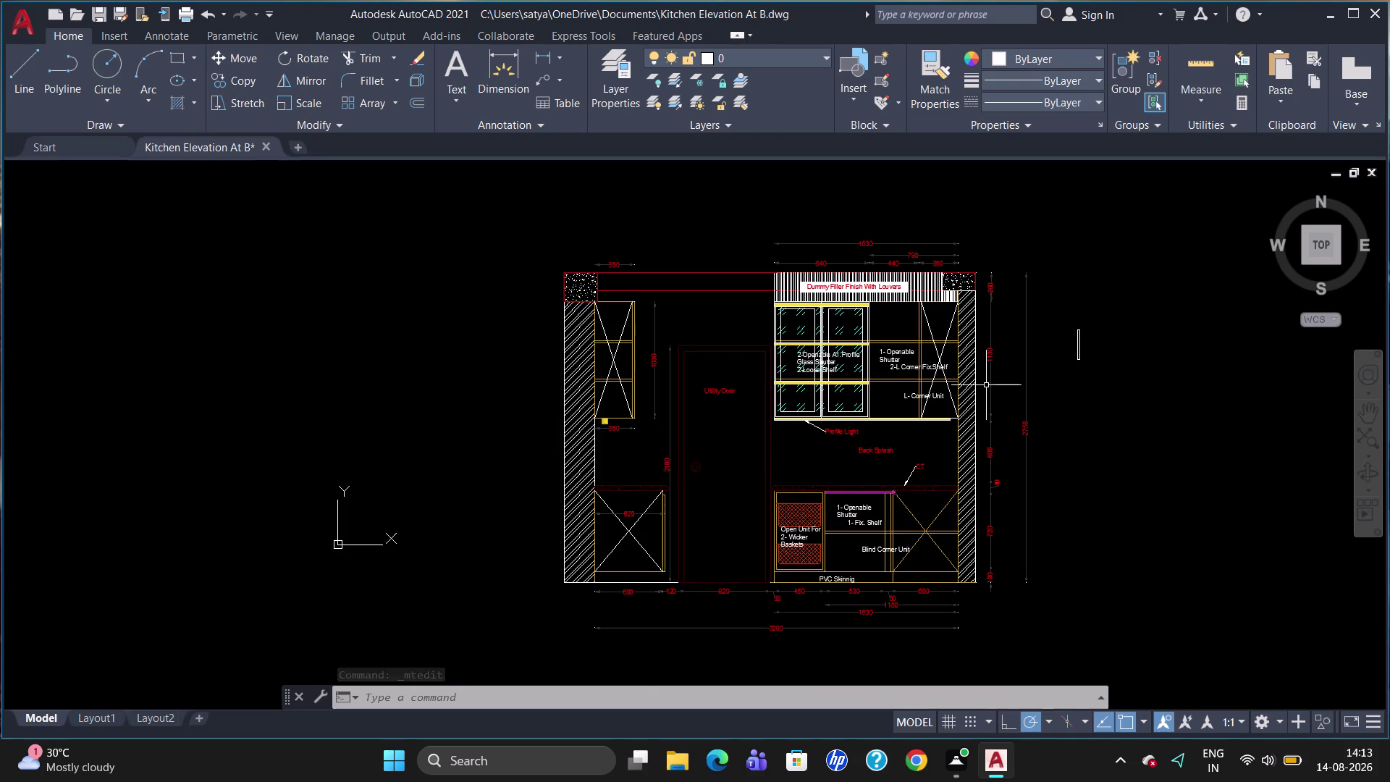
scroll(up, 3)
scroll(down, 3)
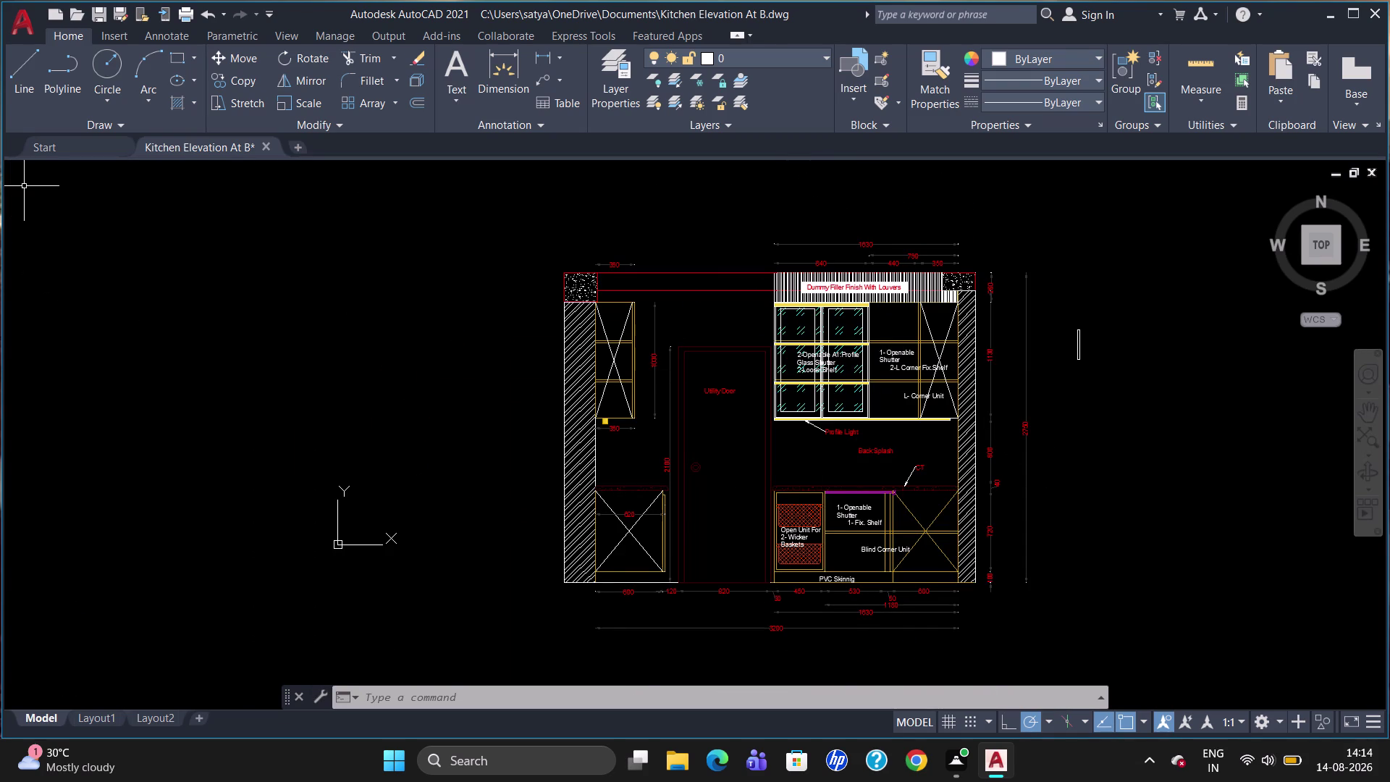
right_click(34, 146)
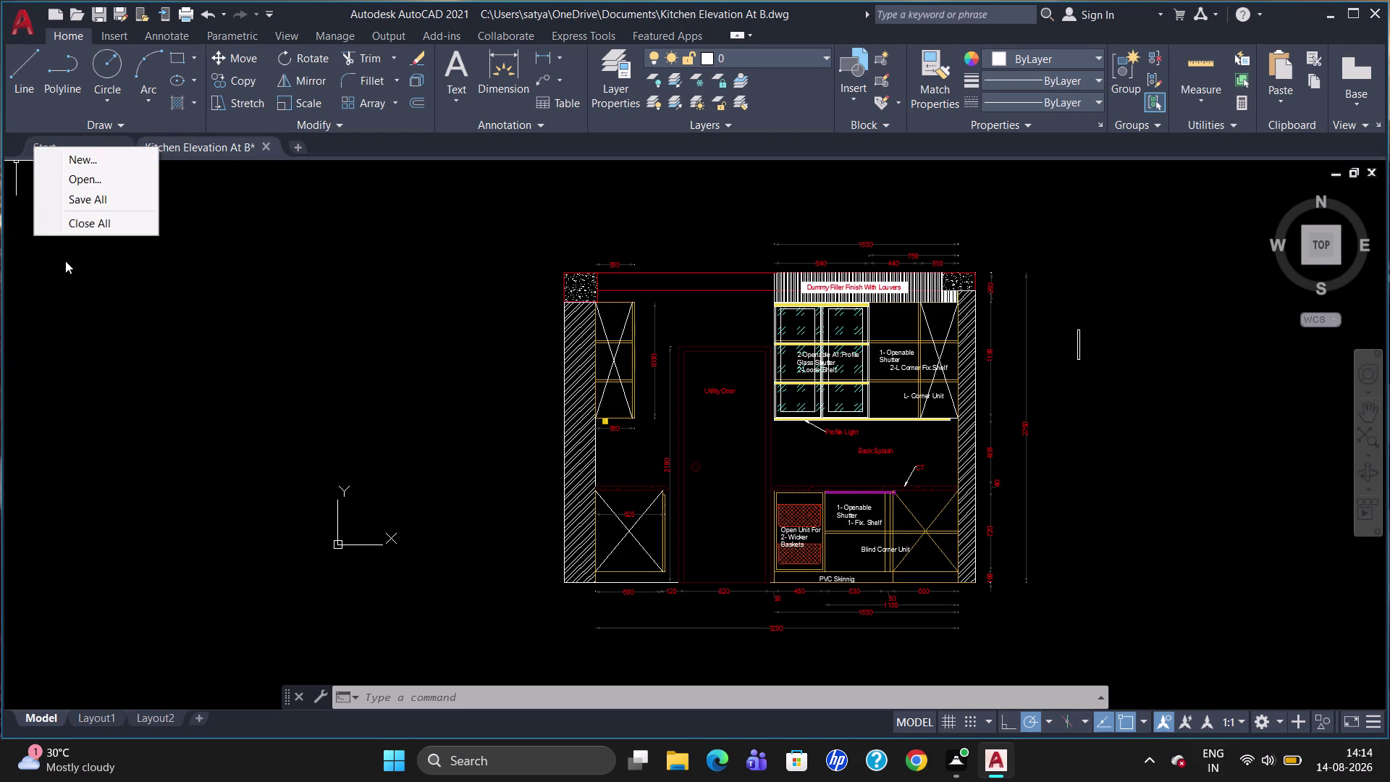
click(68, 271)
click(58, 189)
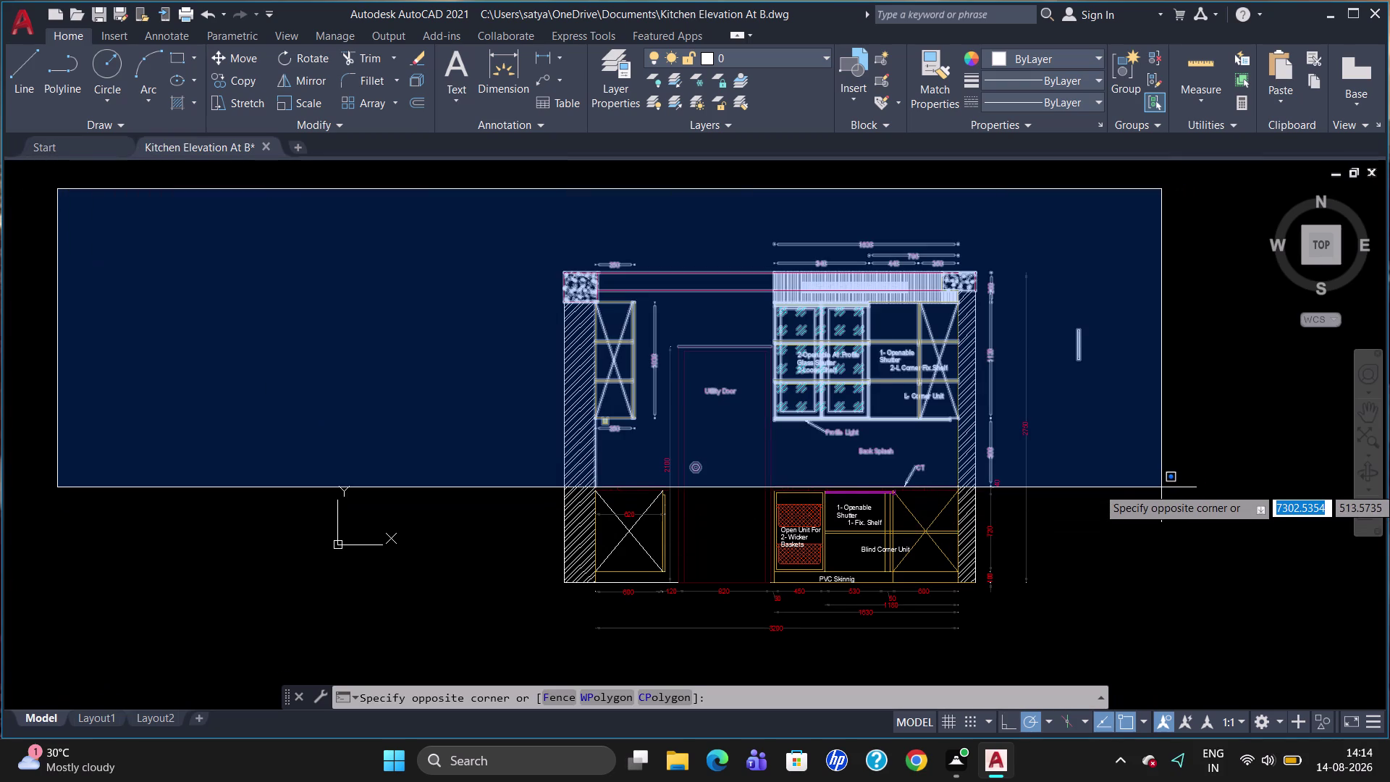
key(Escape)
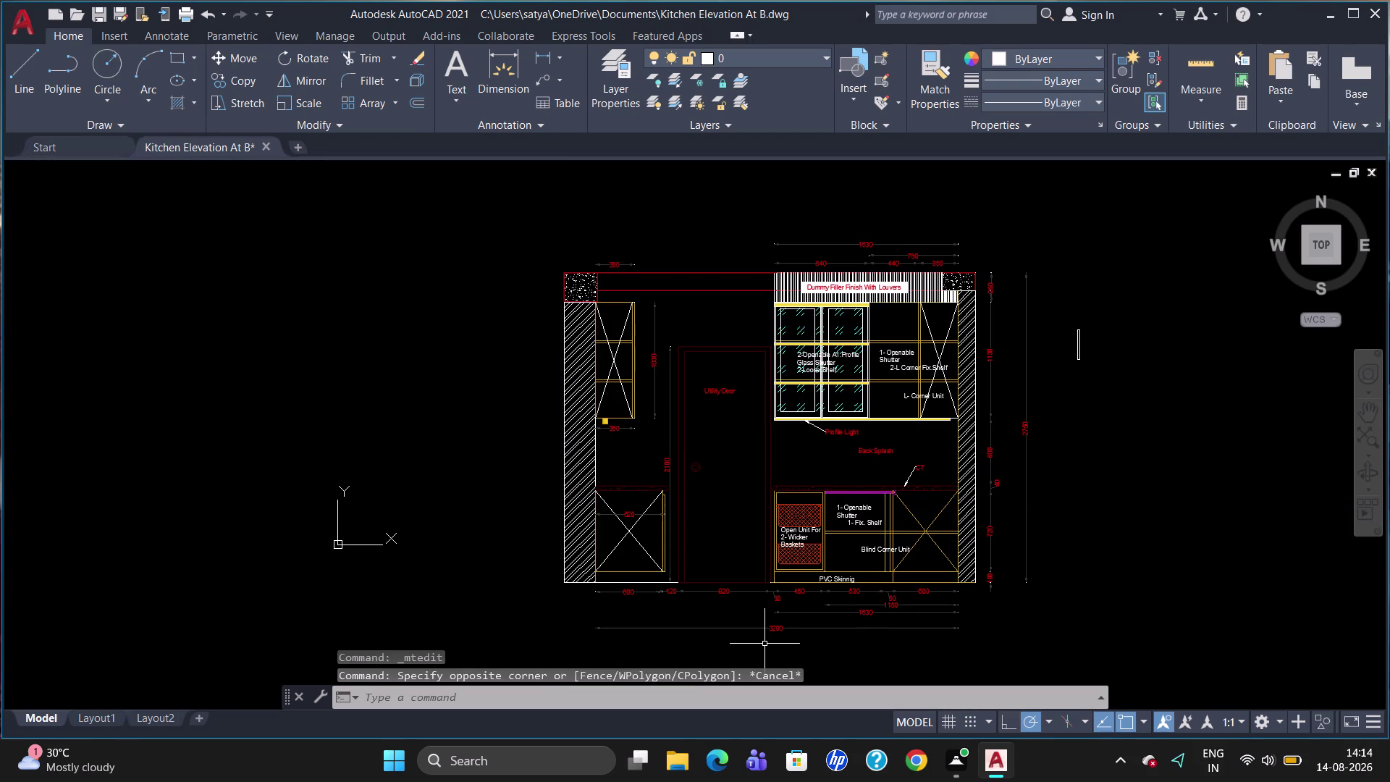